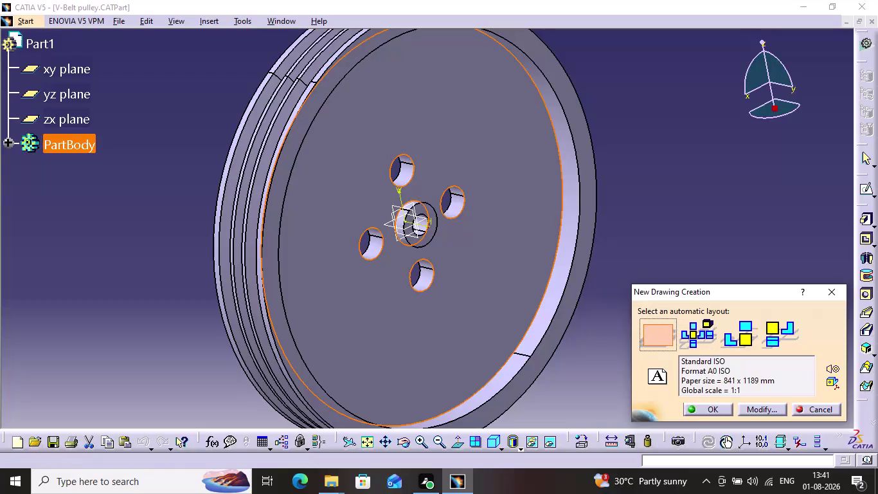
Create the empty drawing and switch to editing its sheet background.
click(726, 410)
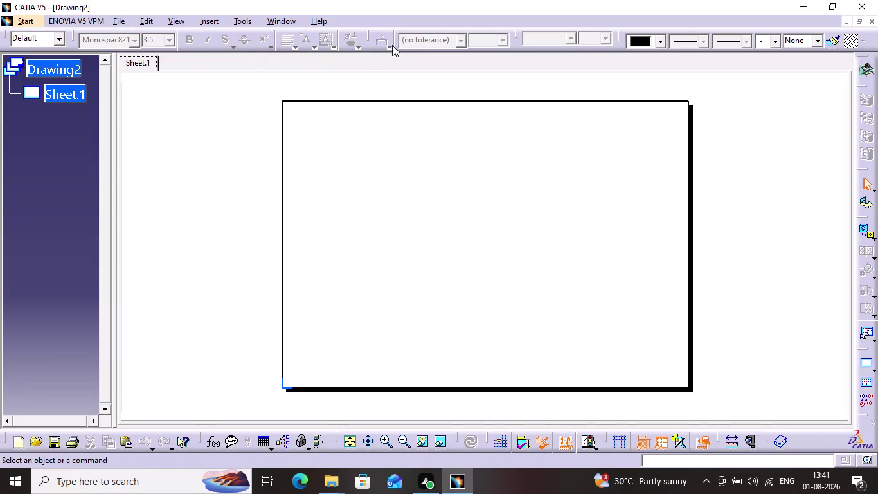
click(142, 18)
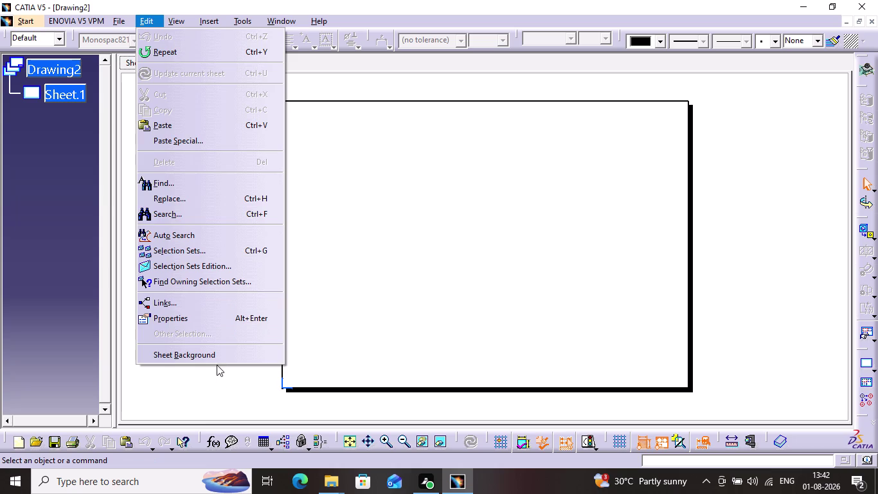
click(217, 358)
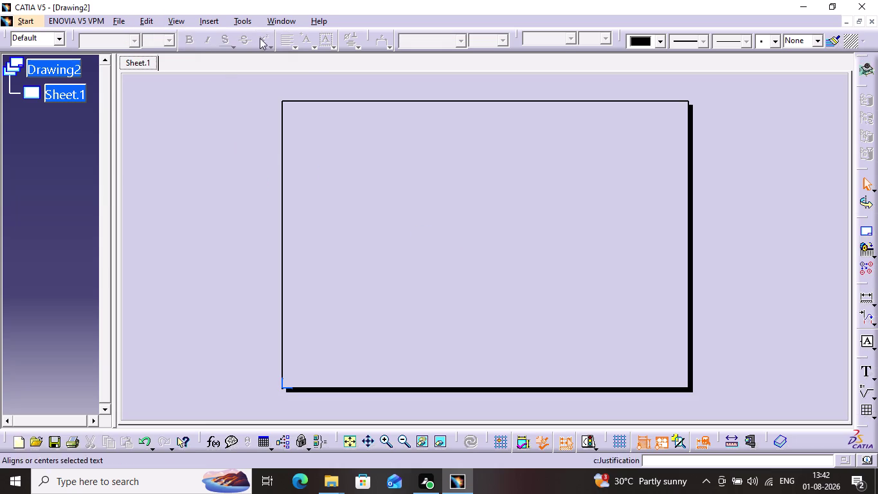
Add the Enovia 1 sample frame and title block to Sheet.1's background.
click(203, 21)
click(241, 58)
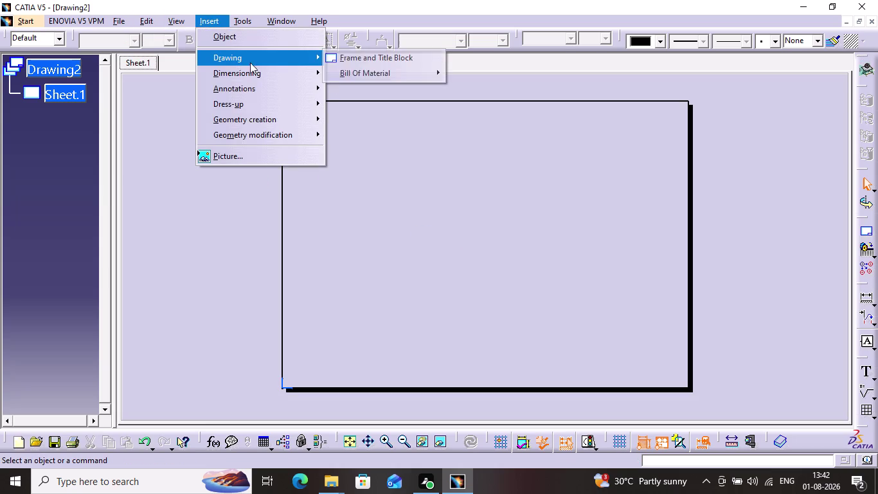
click(389, 58)
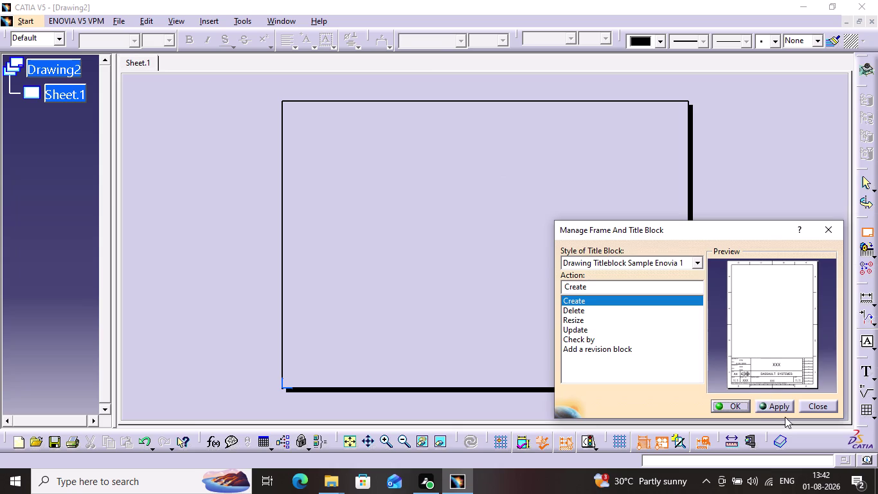
click(775, 401)
click(728, 405)
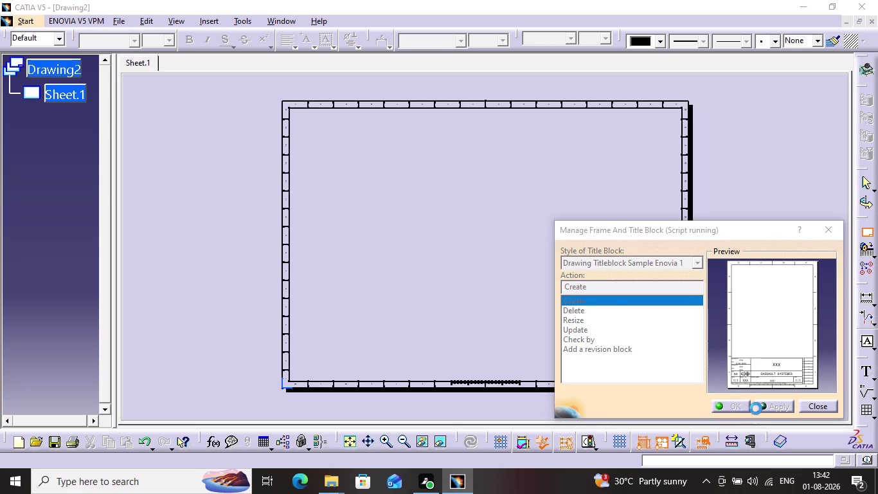
click(738, 401)
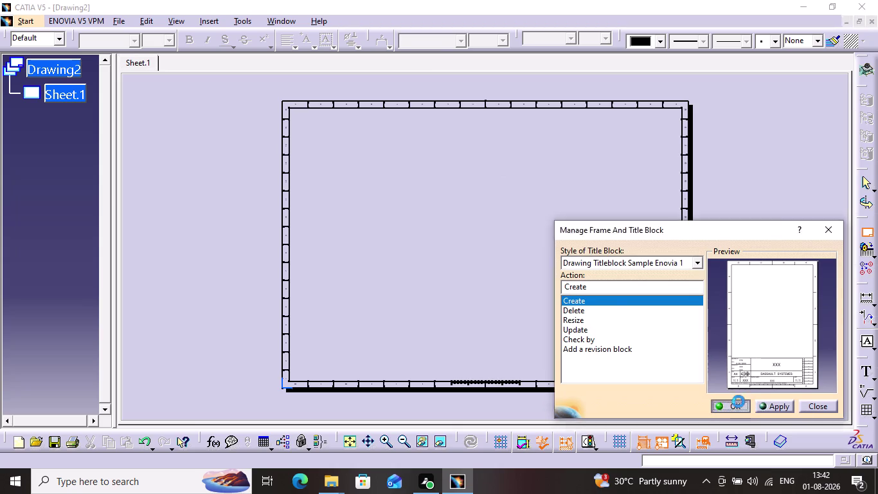
double_click(651, 365)
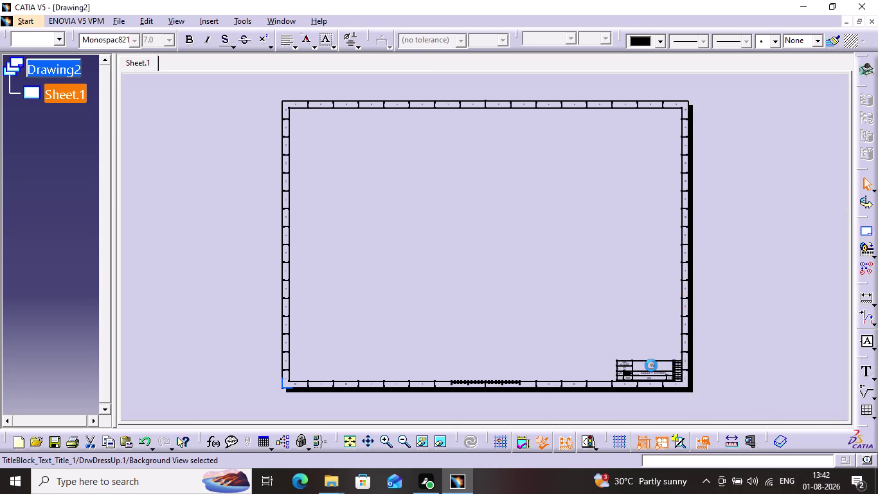
Zoom in and pan the sheet until the title block is in view.
double_click(651, 364)
double_click(651, 365)
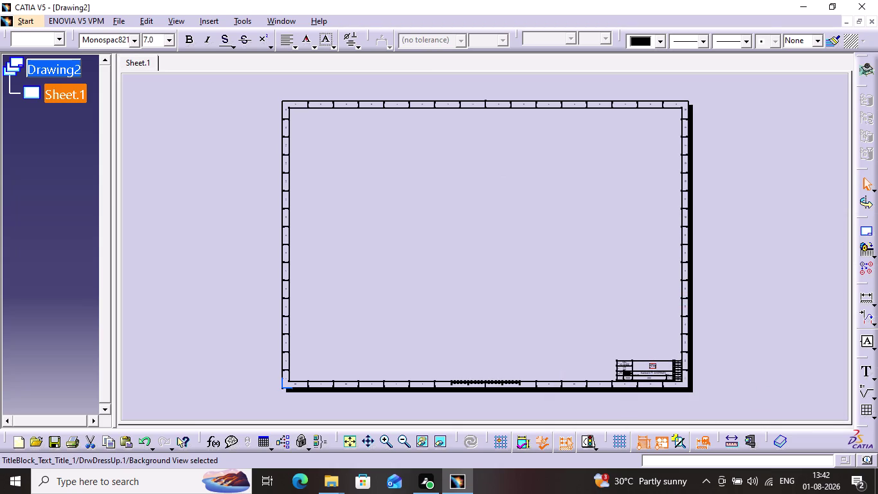
double_click(651, 364)
triple_click(651, 365)
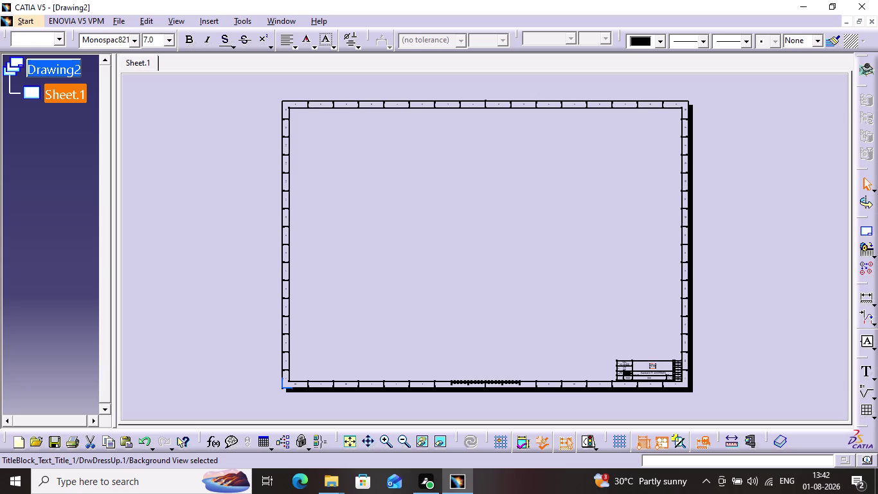
click(651, 364)
click(388, 435)
double_click(389, 439)
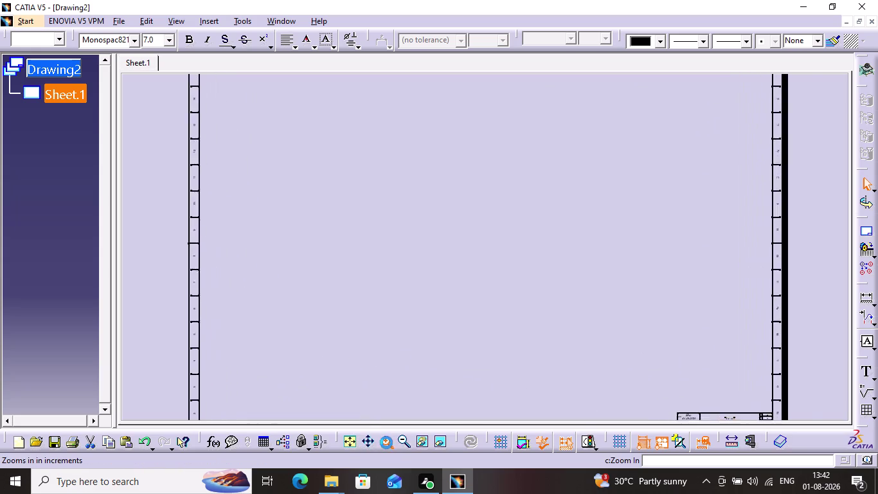
click(386, 442)
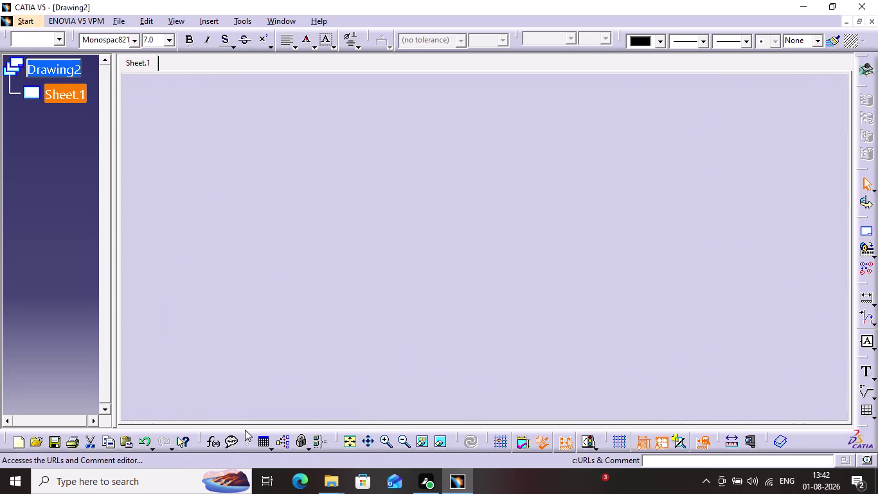
click(367, 443)
drag(443, 316, 284, 50)
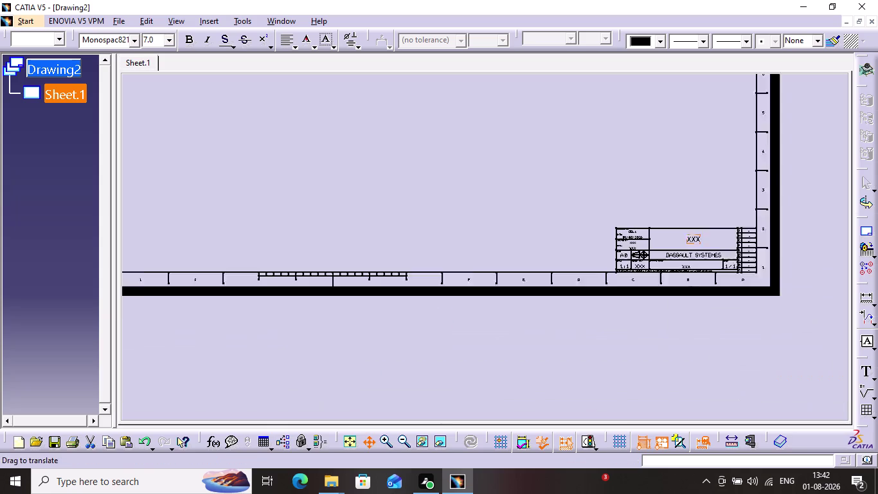
drag(284, 50, 257, 42)
Replace the XXX placeholder title with 'V-Belt pulley'.
double_click(659, 231)
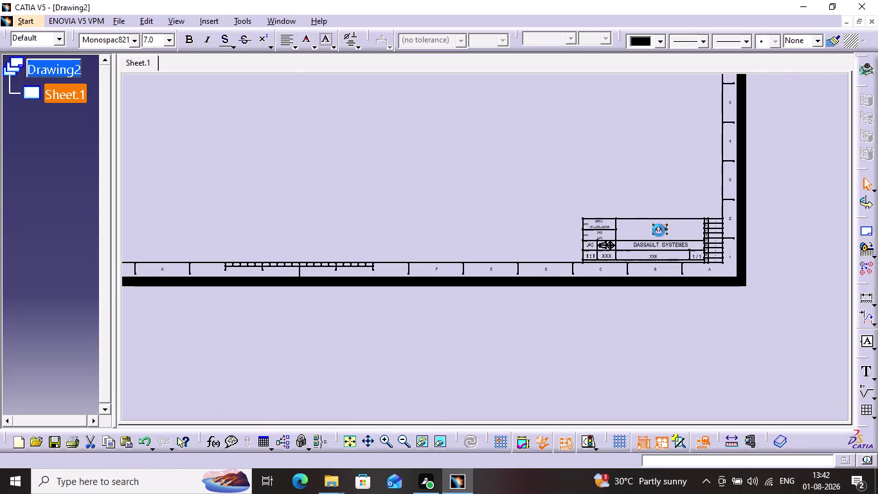
key(BackSpace)
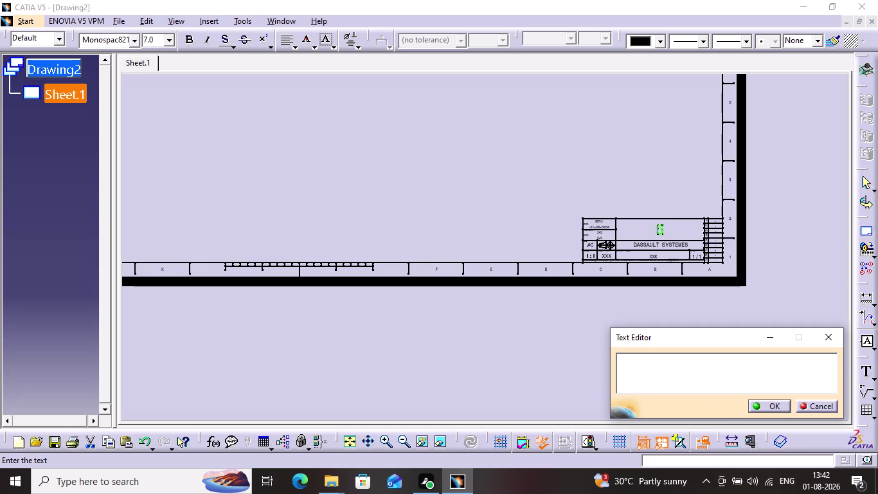
key(shift+v)
text(-Be)
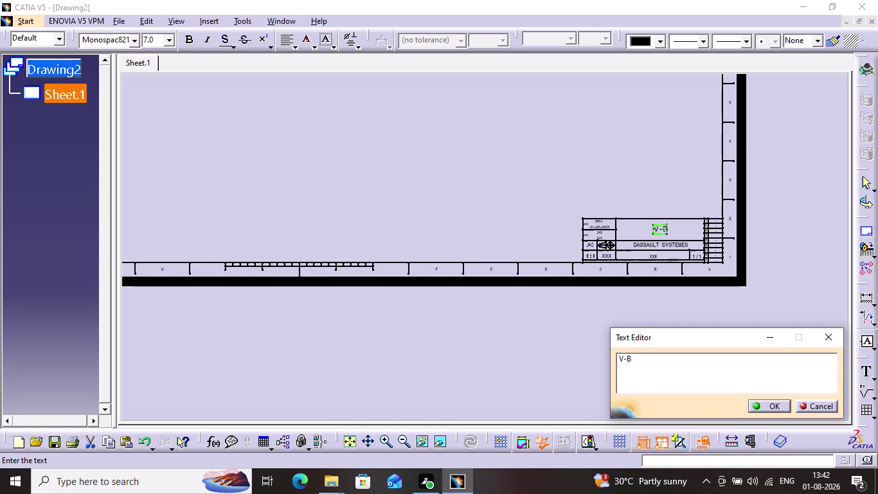
text(lt)
key(space)
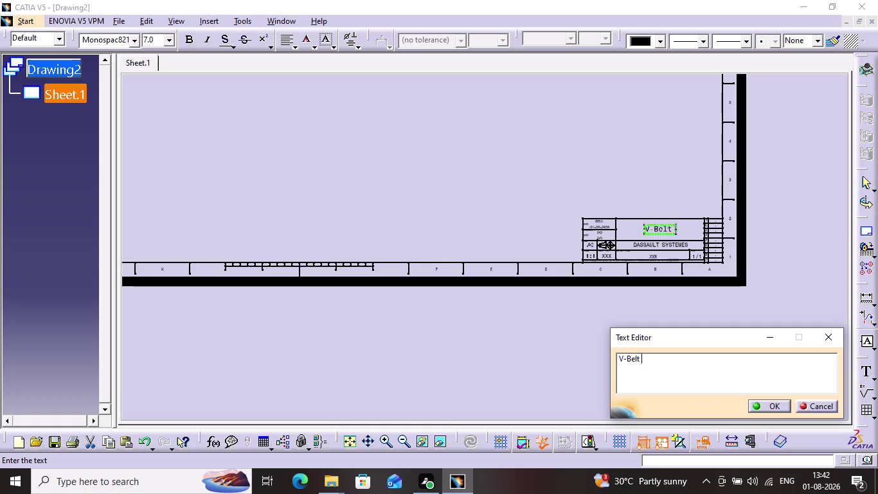
text(p)
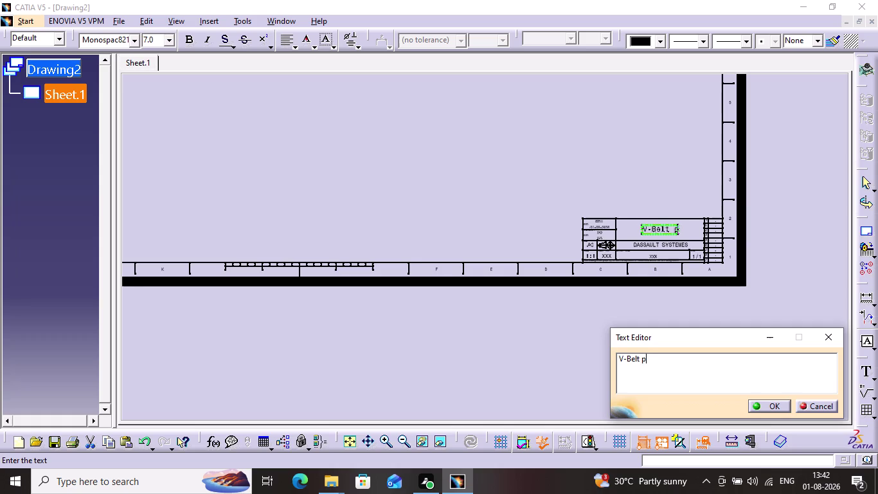
text(ulley)
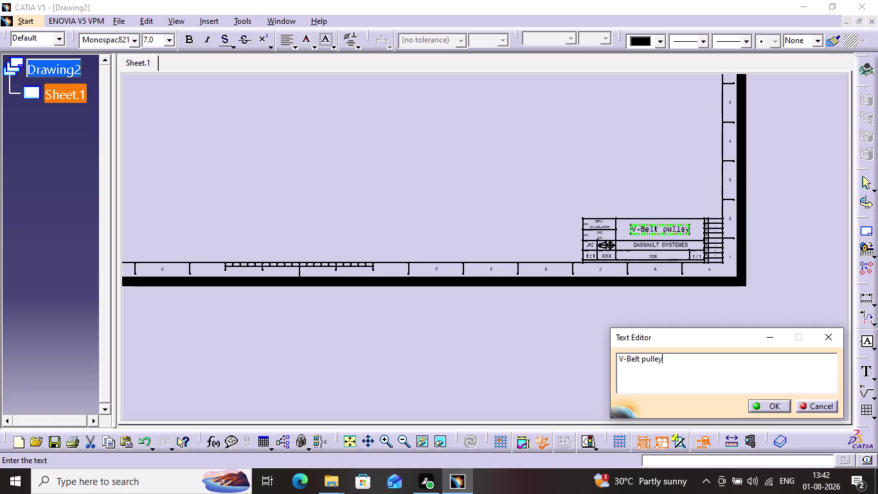
key(Return)
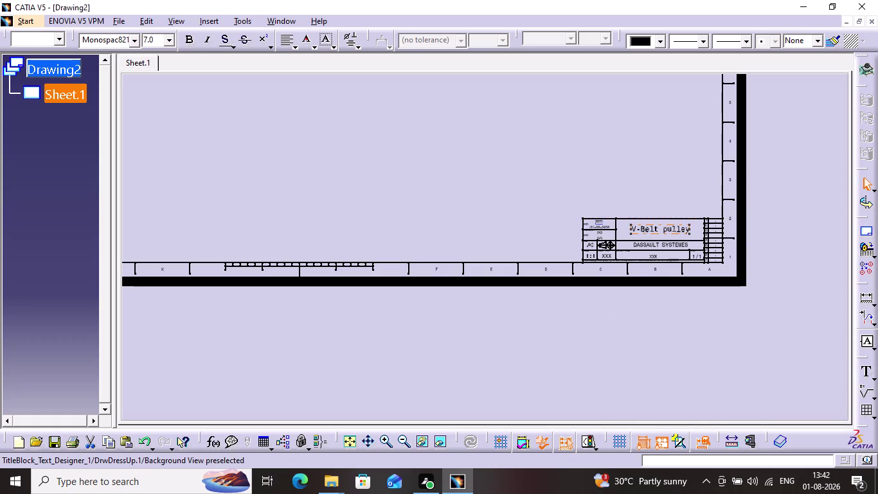
Select the title block text fields and set their font size to 4.0.
double_click(597, 222)
double_click(598, 221)
triple_click(597, 222)
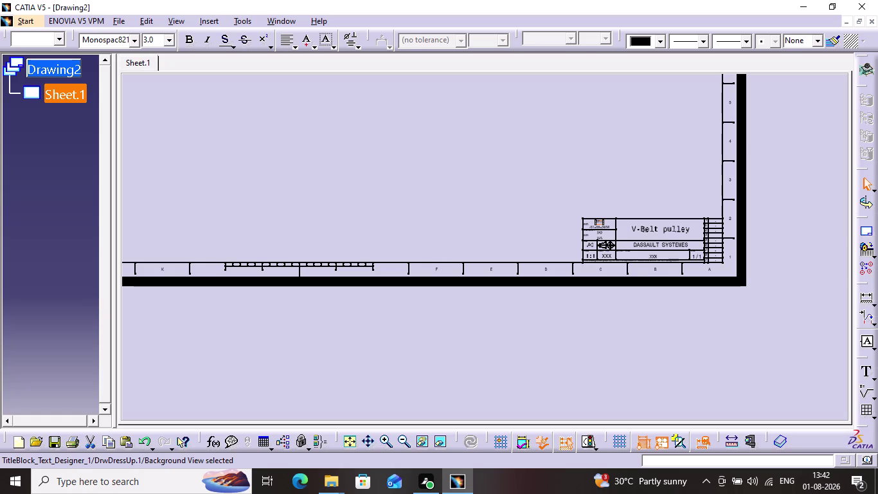
double_click(597, 222)
triple_click(598, 221)
click(597, 222)
triple_click(384, 441)
double_click(383, 441)
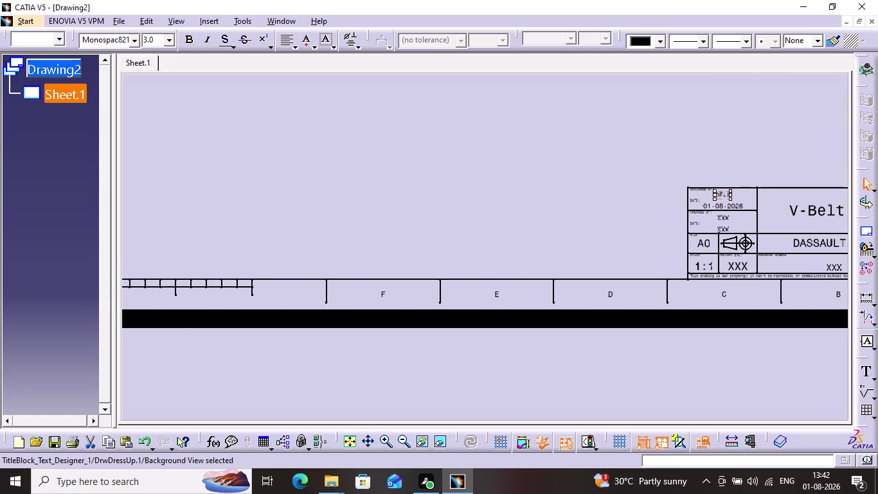
double_click(726, 196)
double_click(726, 196)
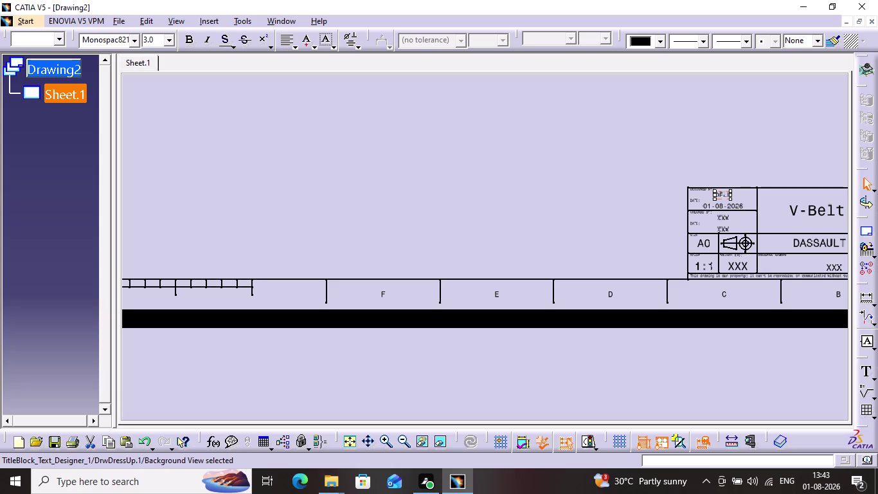
right_click(726, 196)
Enter 'Suresh' as the designer name in the drawn-by field.
double_click(726, 196)
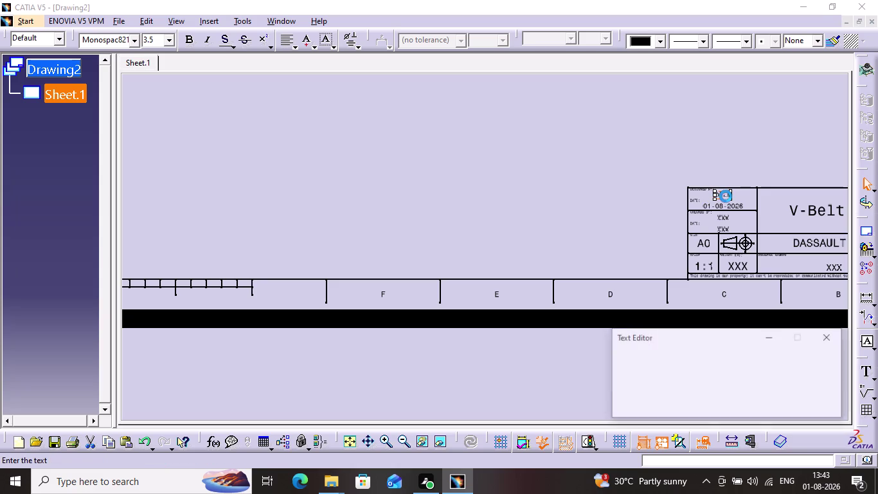
key(BackSpace)
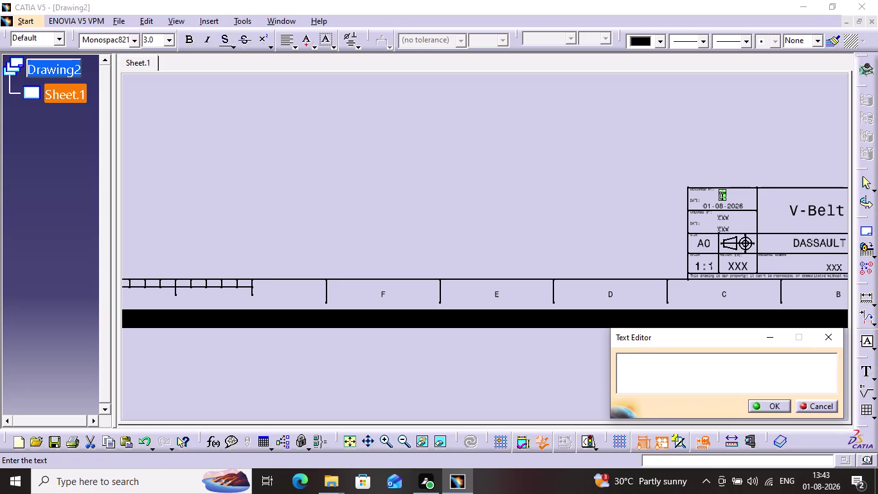
text(AS)
key(shift+BackSpace)
key(shift+BackSpace)
key(shift+s)
text(ure)
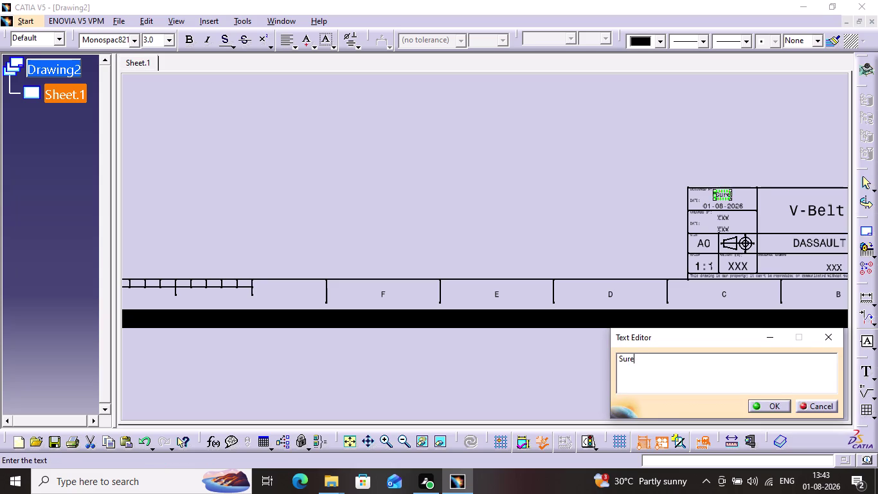
text(sh)
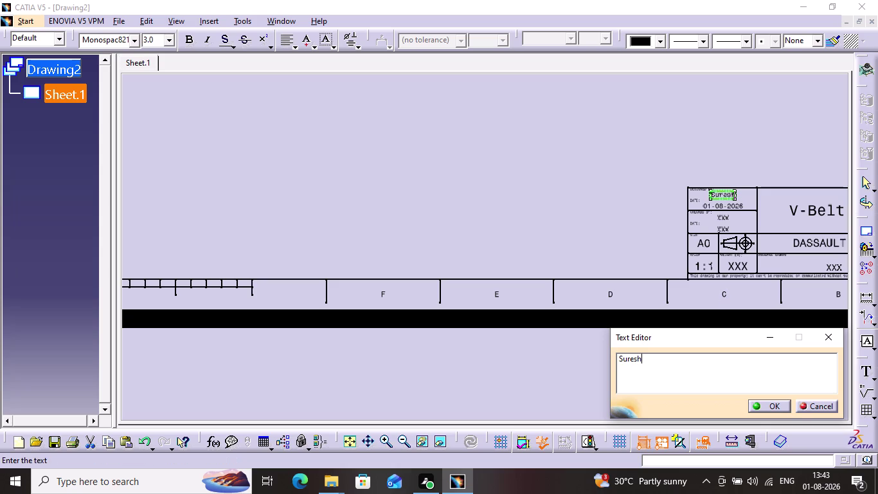
click(772, 409)
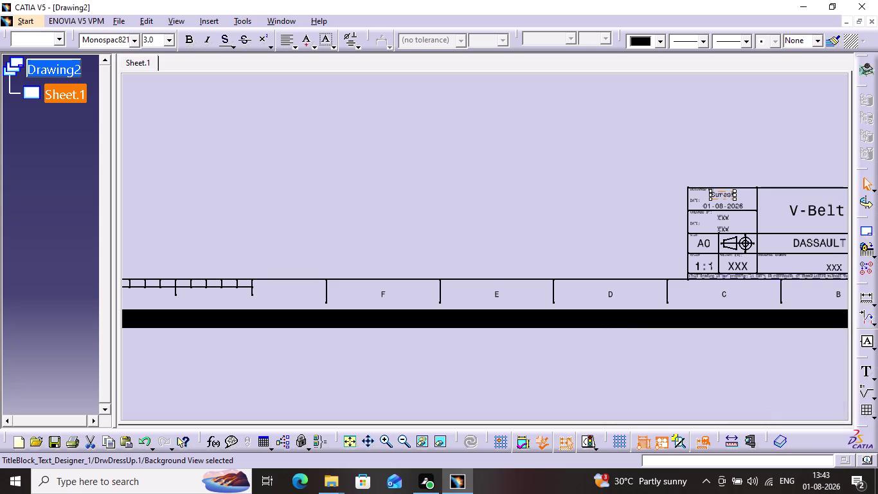
Replace the bottom-right placeholder with 1, then return to working views.
double_click(824, 265)
double_click(826, 267)
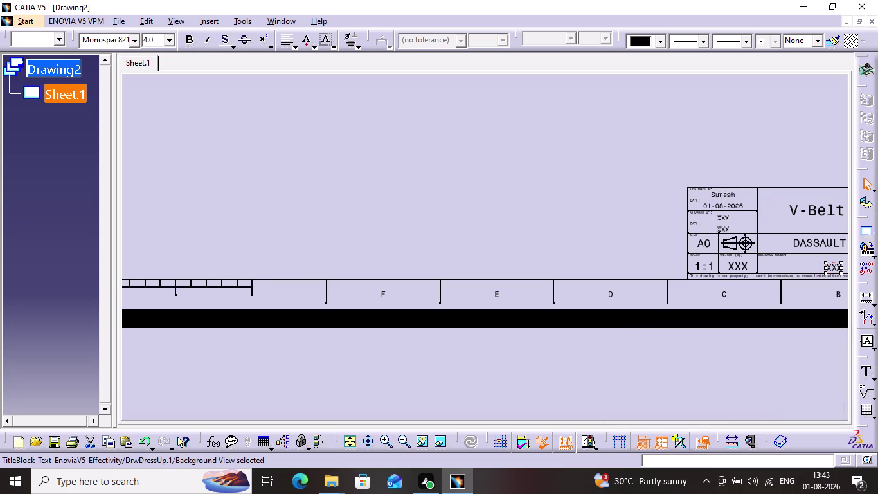
double_click(836, 269)
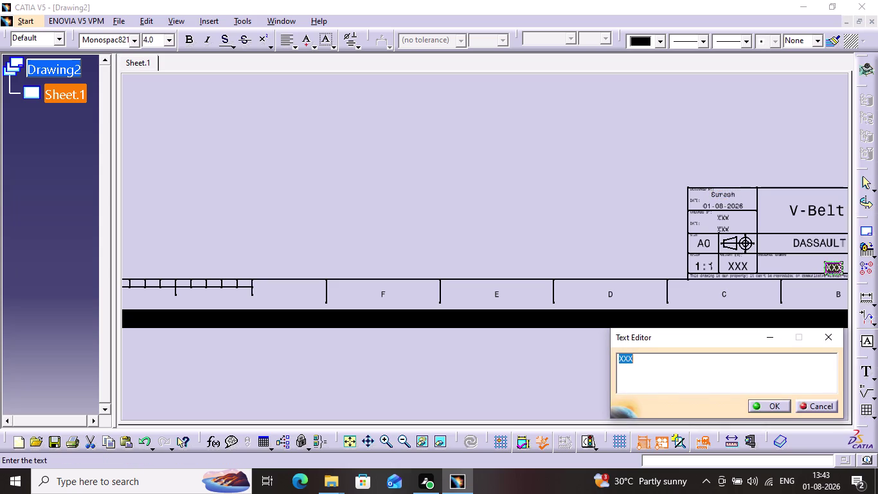
key(1)
key(Return)
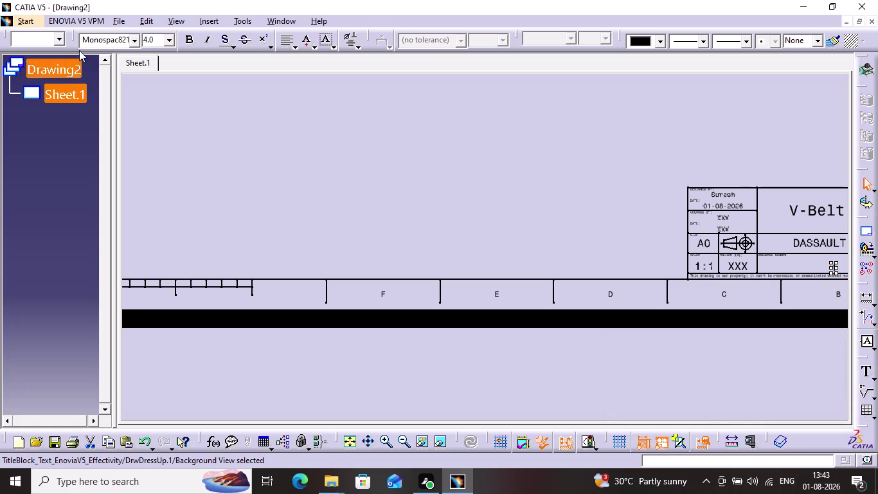
click(153, 20)
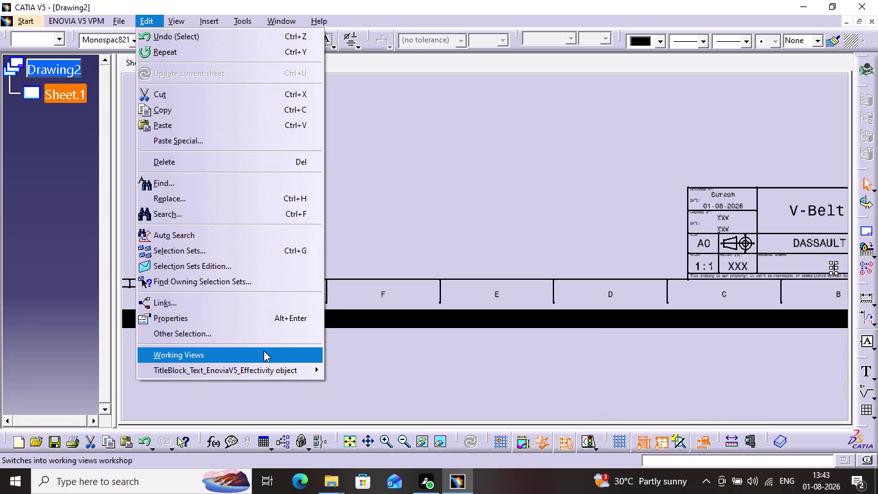
click(264, 350)
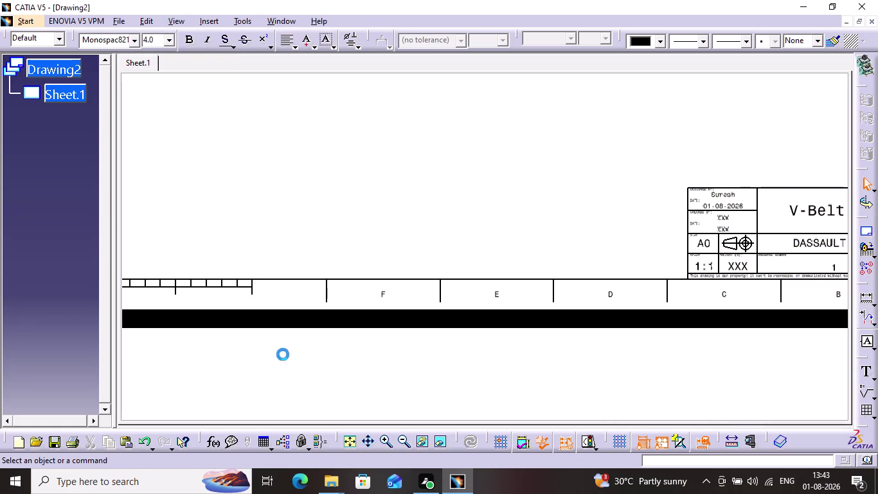
Start the View Wizard with the right, front, bottom layout, removing Bottom.
click(351, 443)
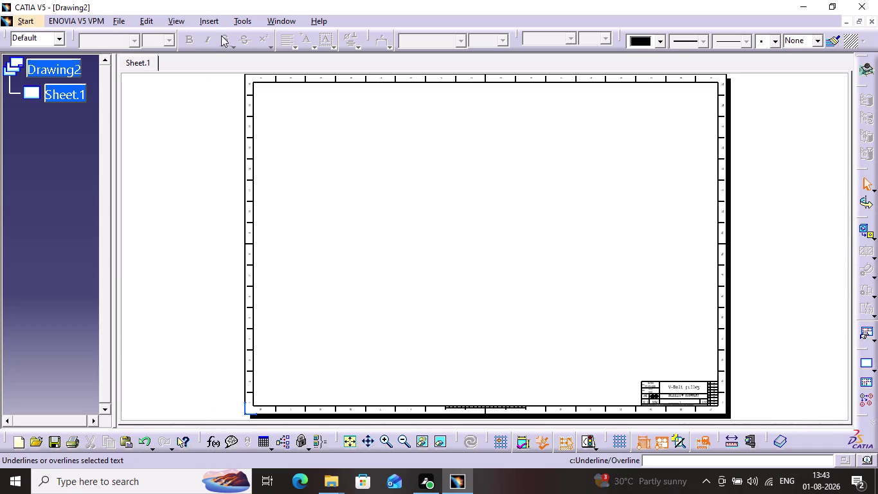
click(218, 23)
click(255, 57)
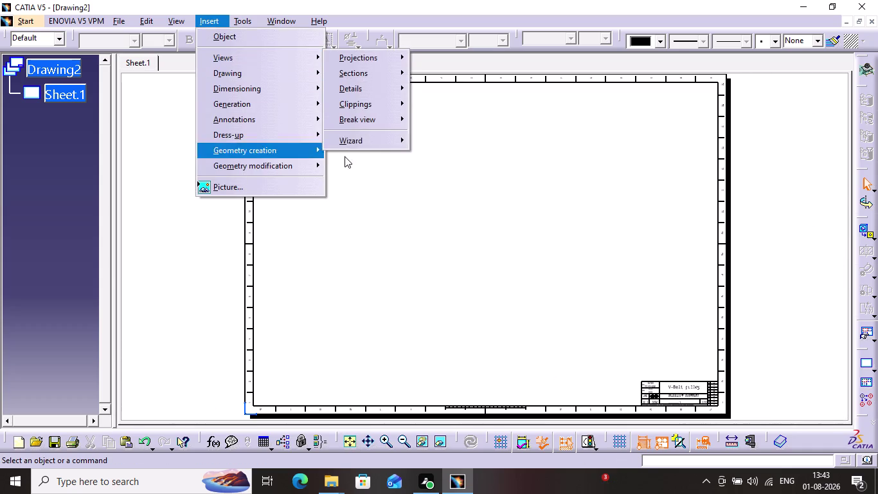
click(362, 139)
click(461, 138)
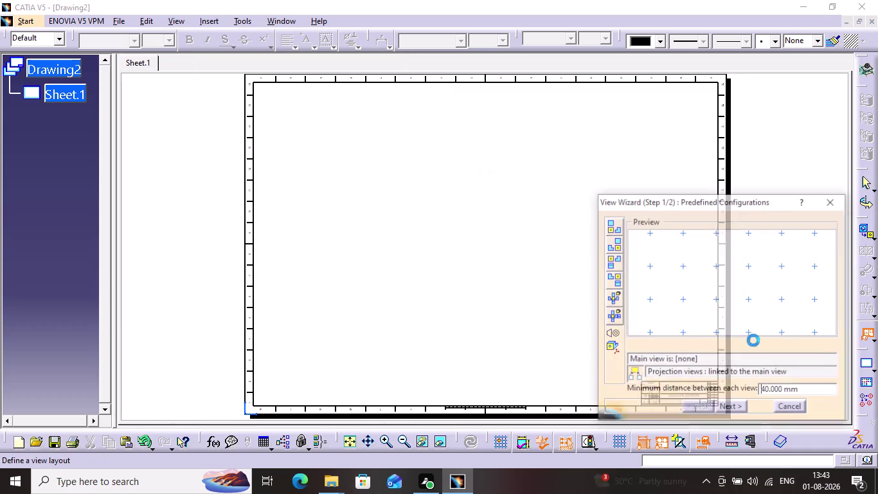
click(611, 259)
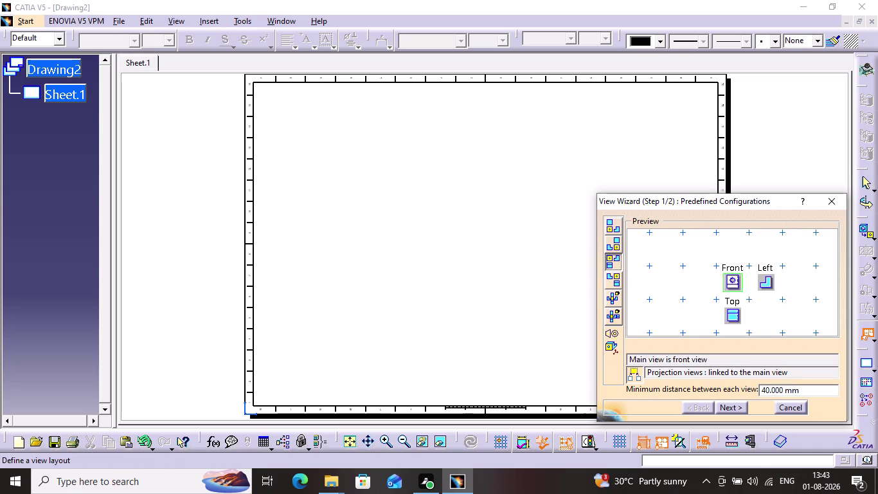
click(611, 244)
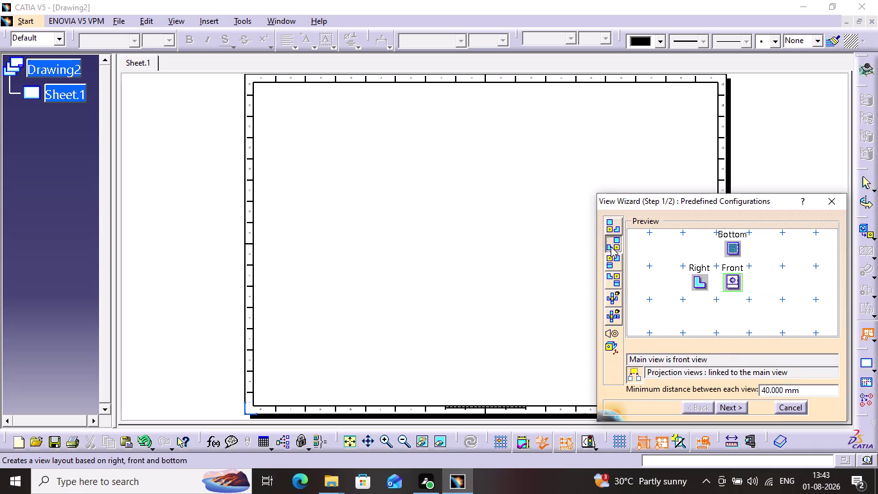
right_click(730, 249)
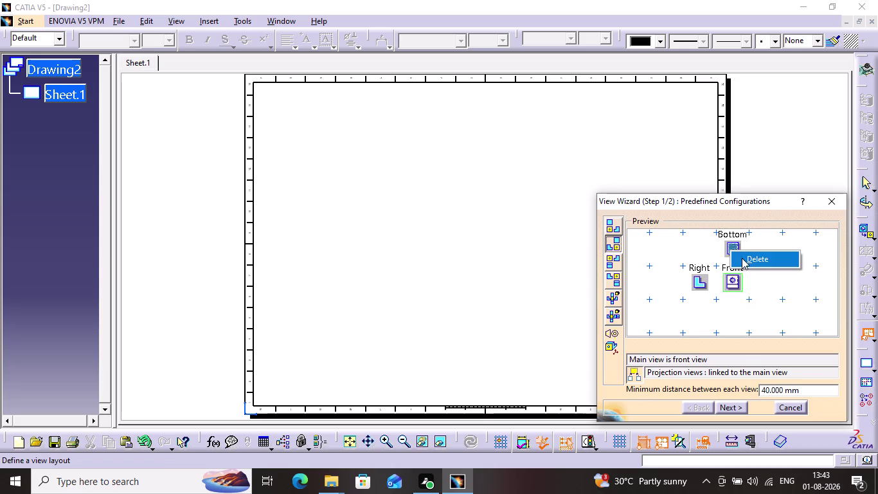
click(742, 258)
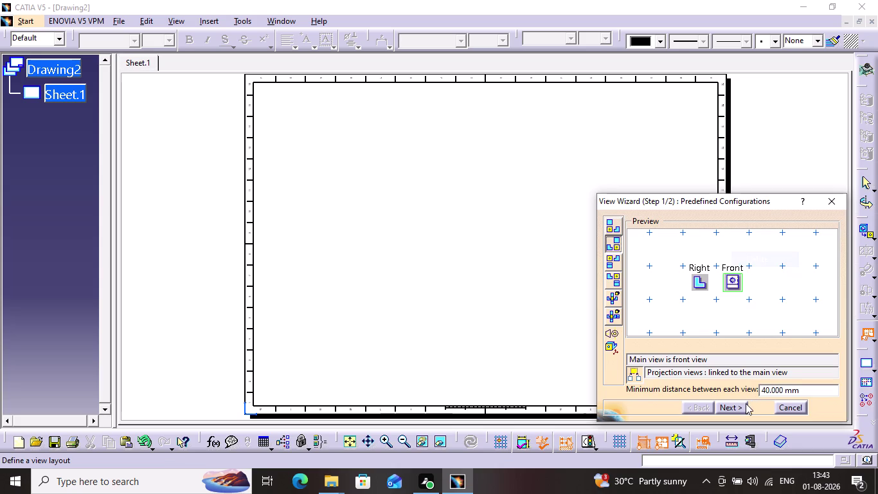
Add an isometric view to the layout and finish the wizard.
click(744, 406)
click(615, 336)
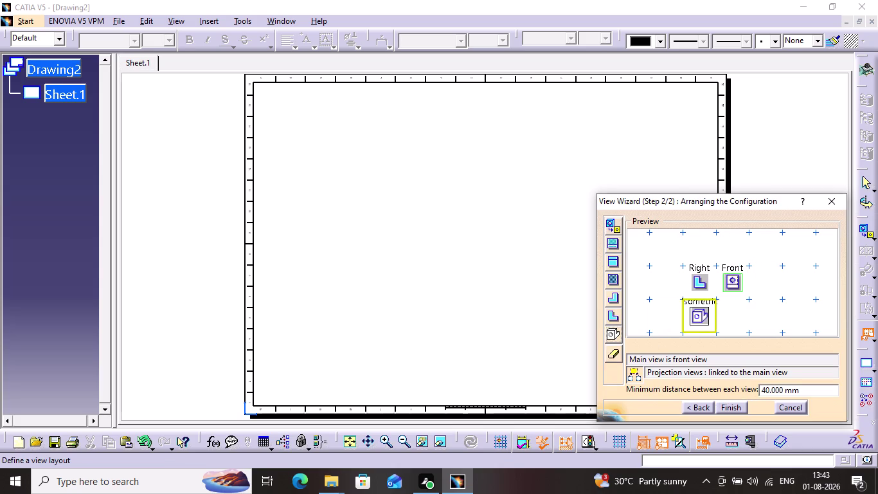
click(697, 308)
click(733, 407)
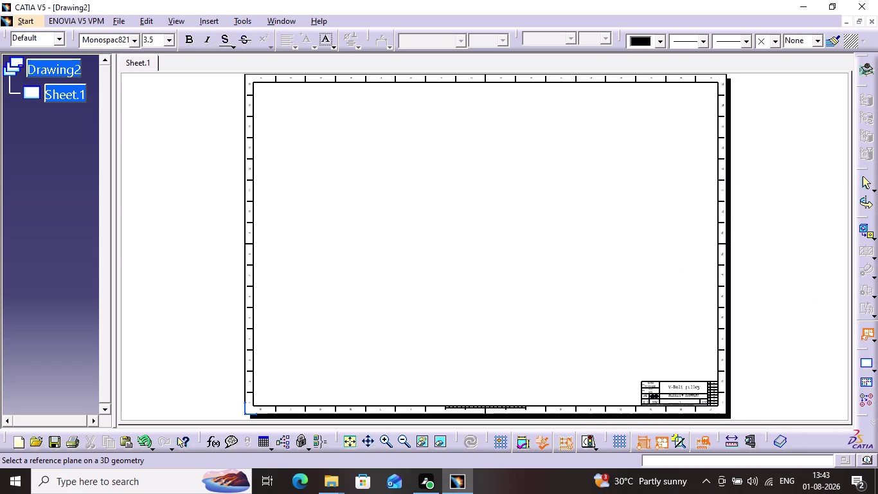
click(282, 25)
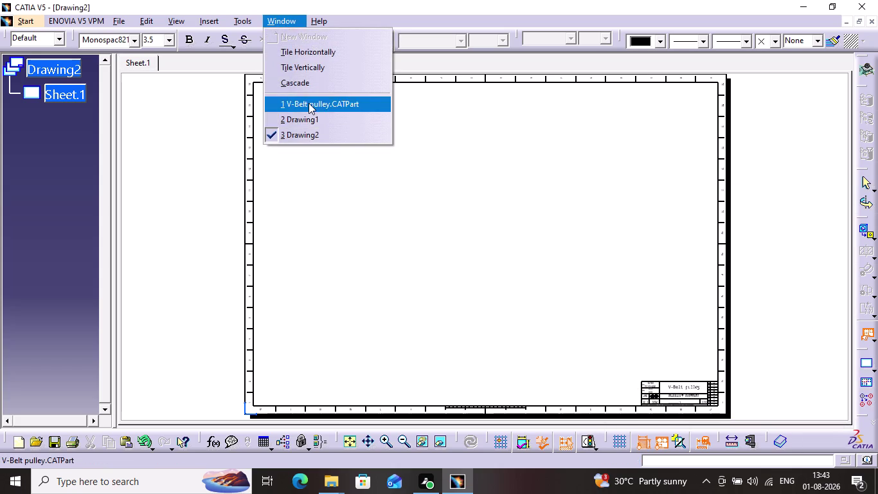
Pick a face on V-Belt pulley.CATPart and place the generated views on the sheet.
click(308, 103)
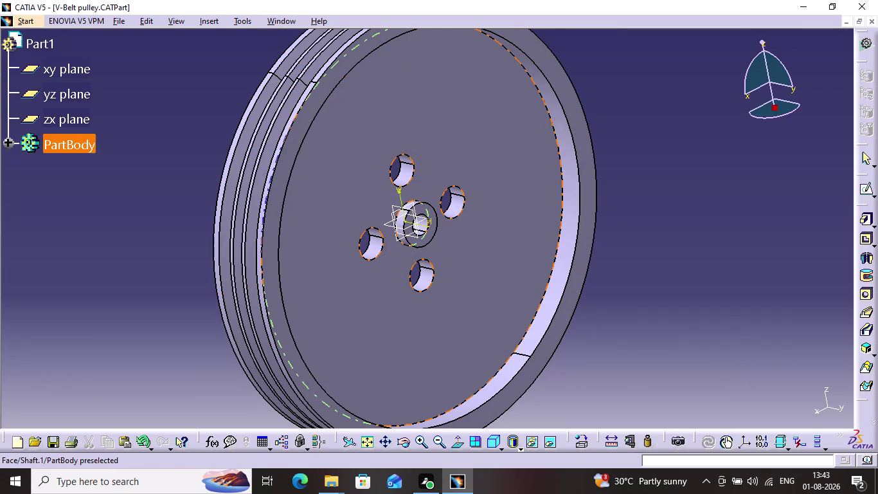
click(356, 164)
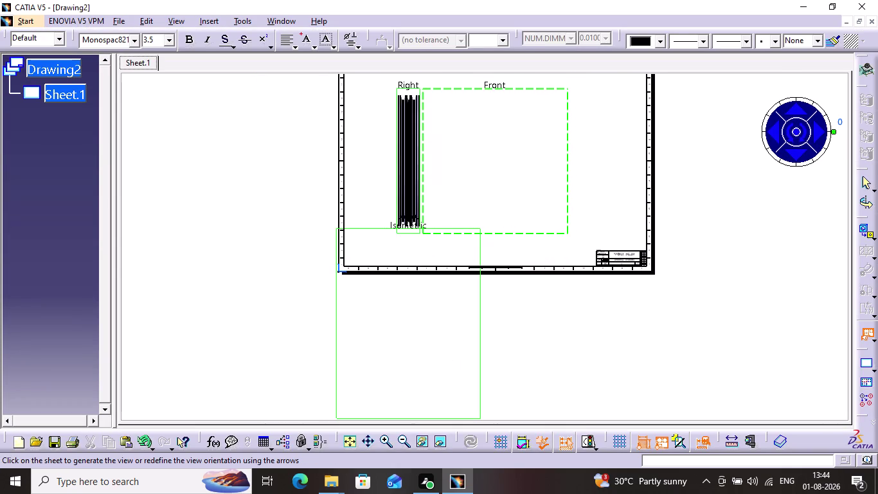
click(451, 190)
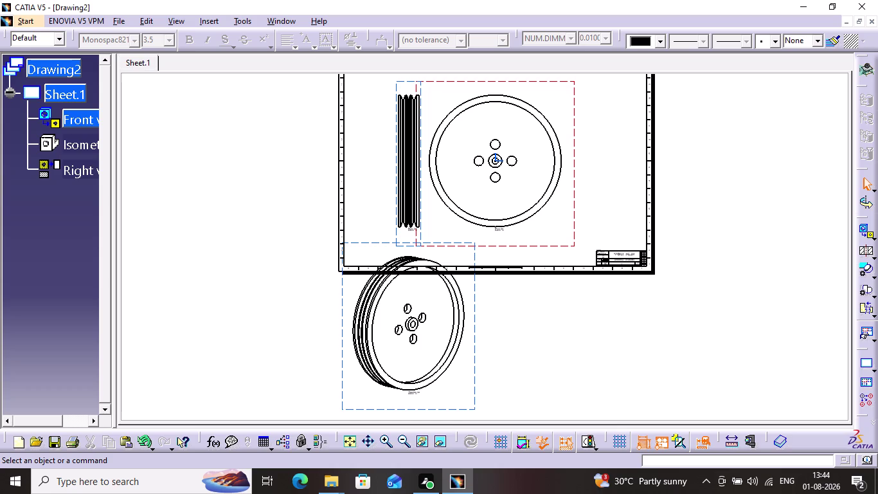
drag(527, 184, 545, 171)
drag(545, 172, 557, 167)
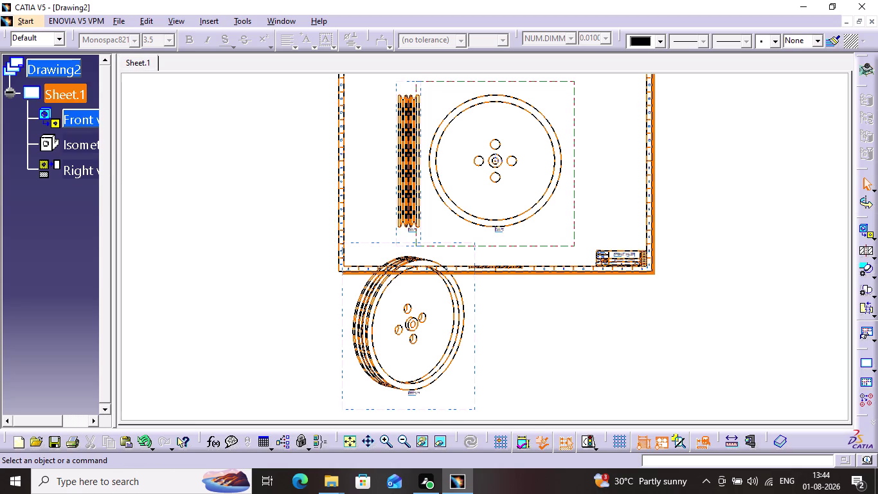
Move the front view right, the right view to the left border, and the isometric view lower.
drag(524, 151, 588, 127)
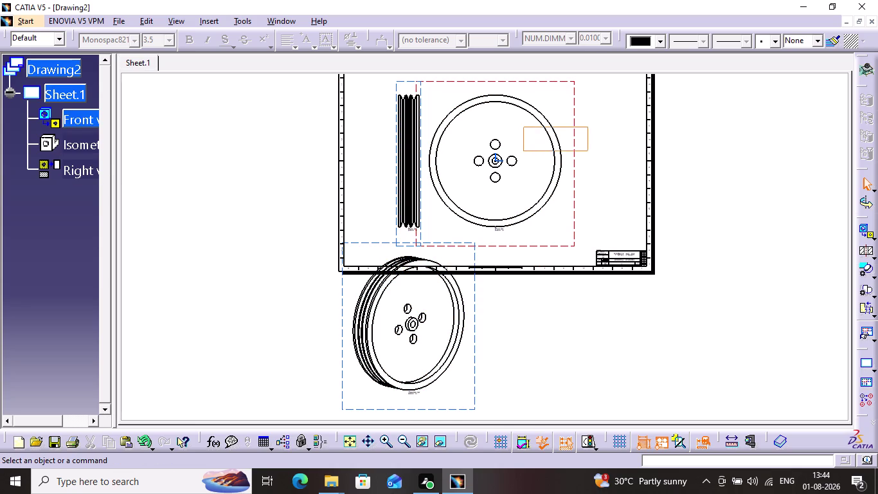
drag(588, 127, 591, 125)
drag(559, 81, 625, 80)
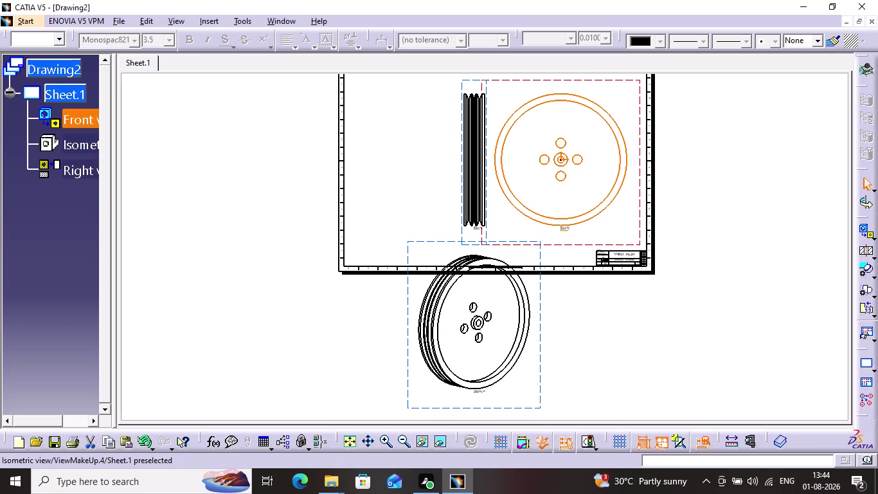
drag(463, 231, 363, 188)
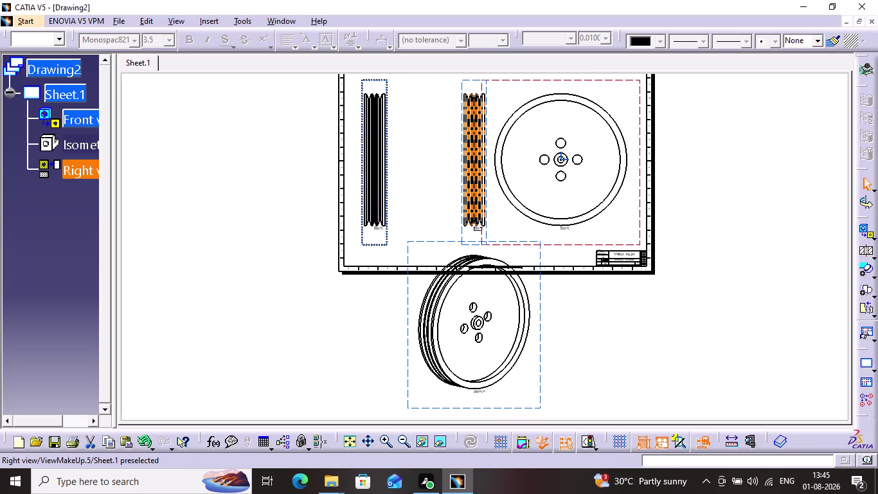
drag(363, 189, 348, 193)
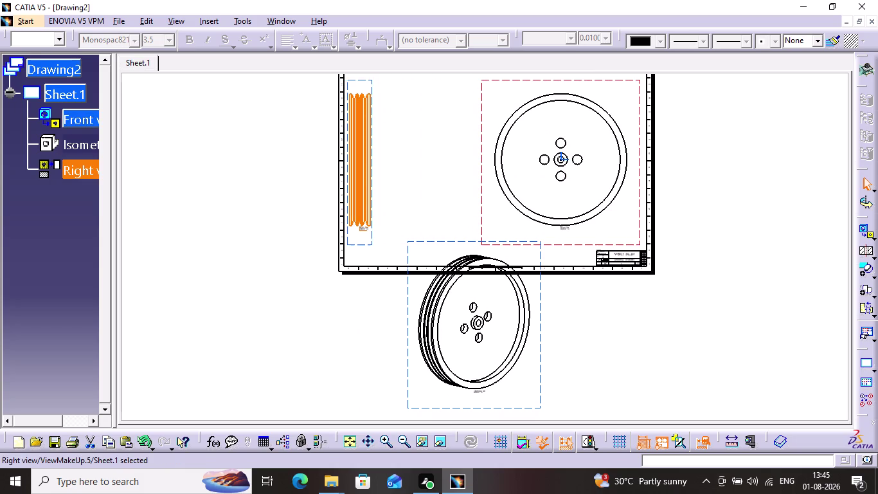
drag(426, 242, 394, 243)
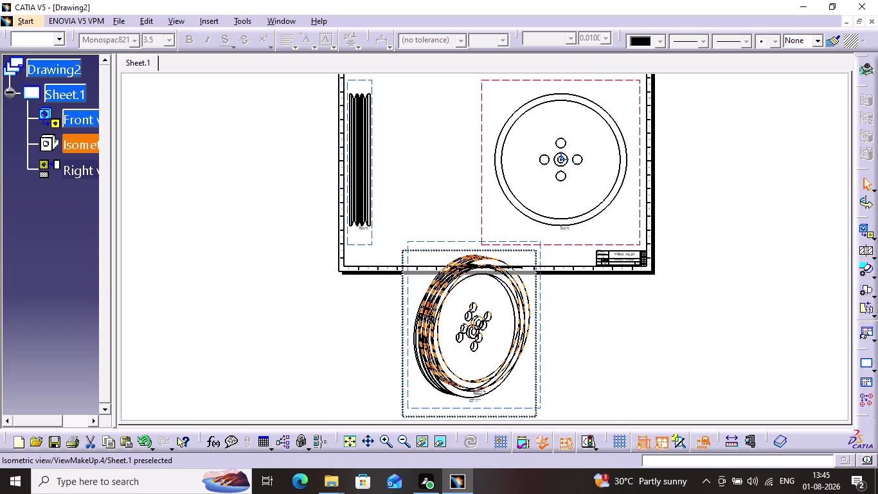
drag(394, 242, 392, 221)
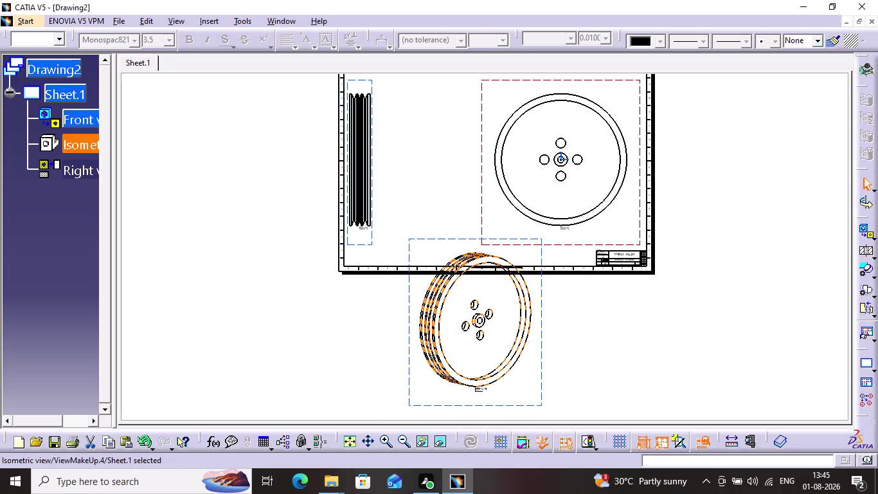
drag(417, 240, 408, 265)
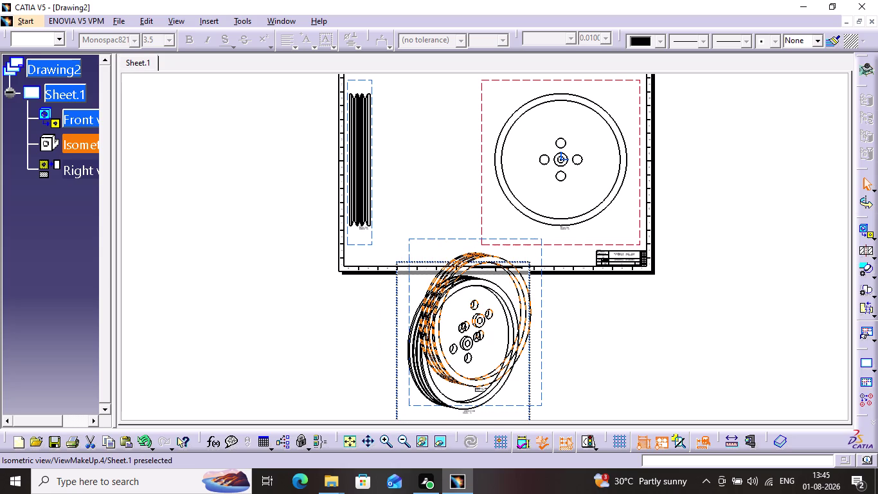
drag(408, 265, 406, 265)
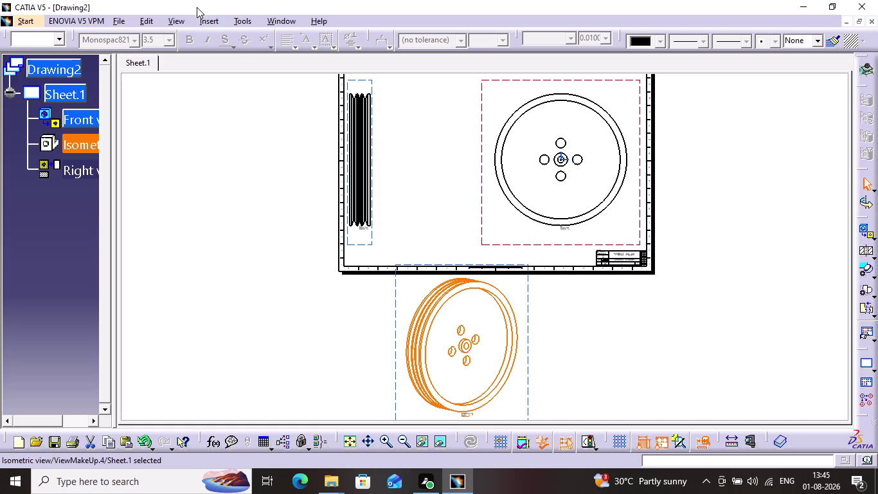
Open the Insert menu to list the available view types.
click(202, 18)
double_click(432, 135)
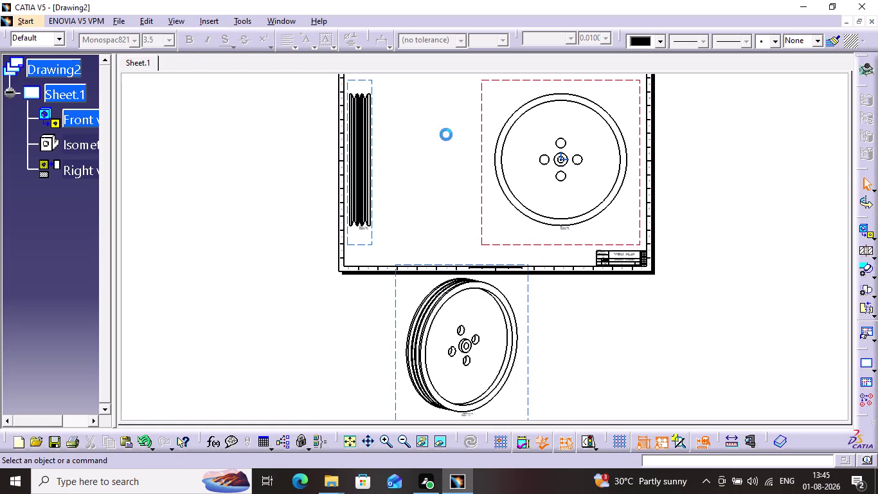
click(214, 17)
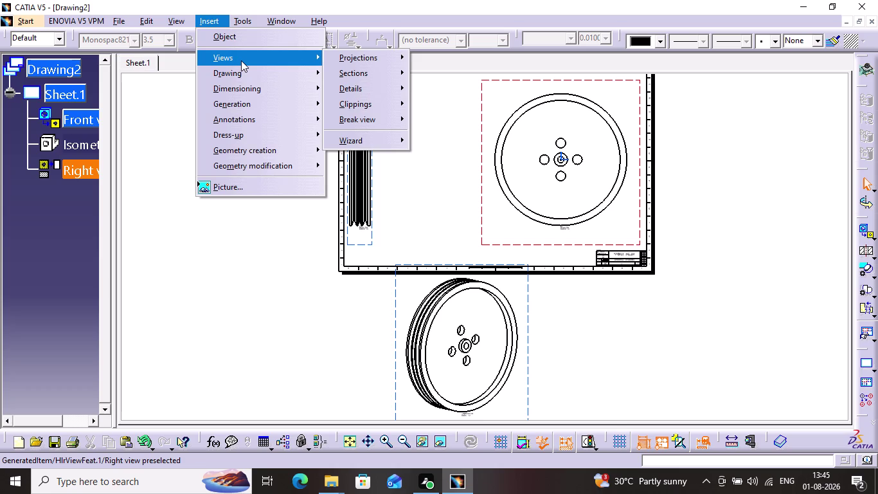
click(375, 76)
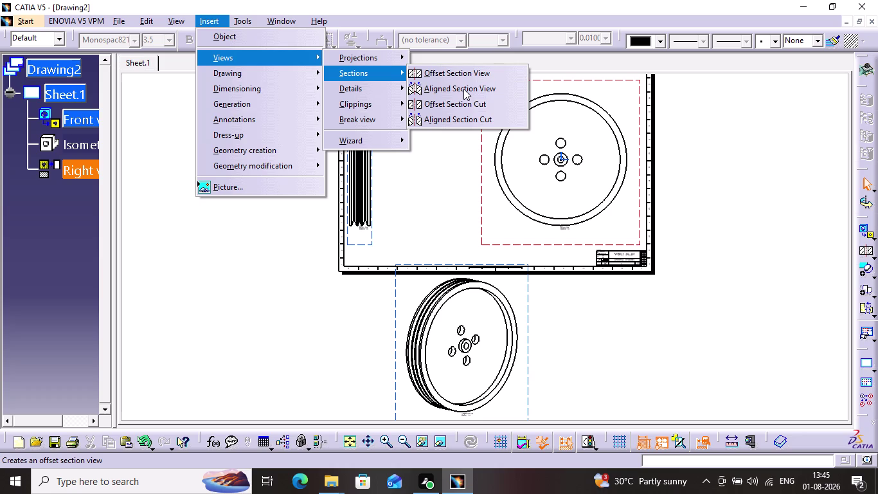
click(387, 80)
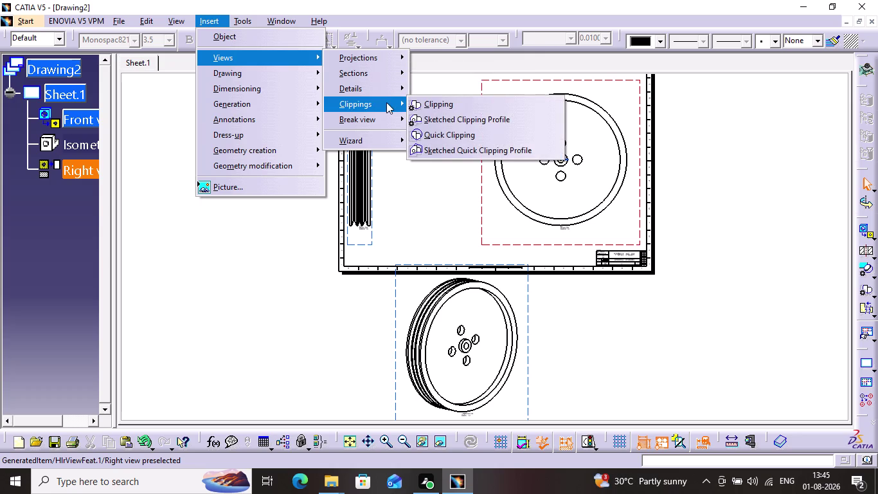
click(385, 103)
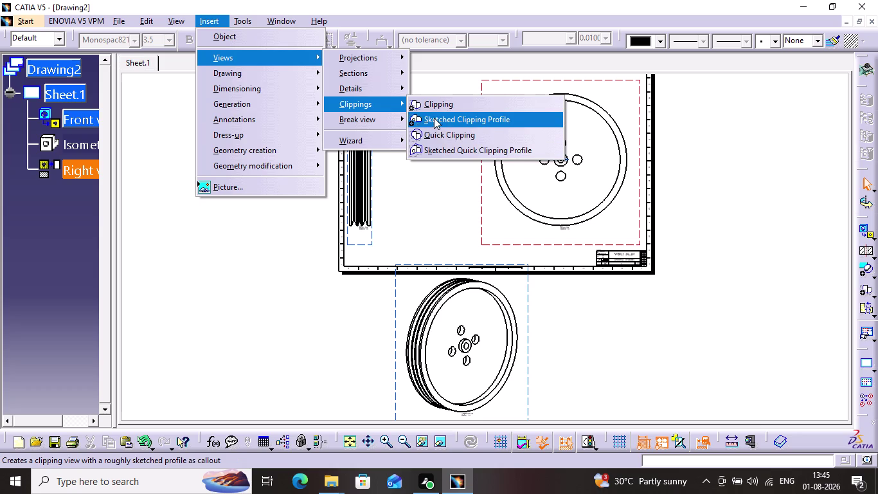
click(388, 204)
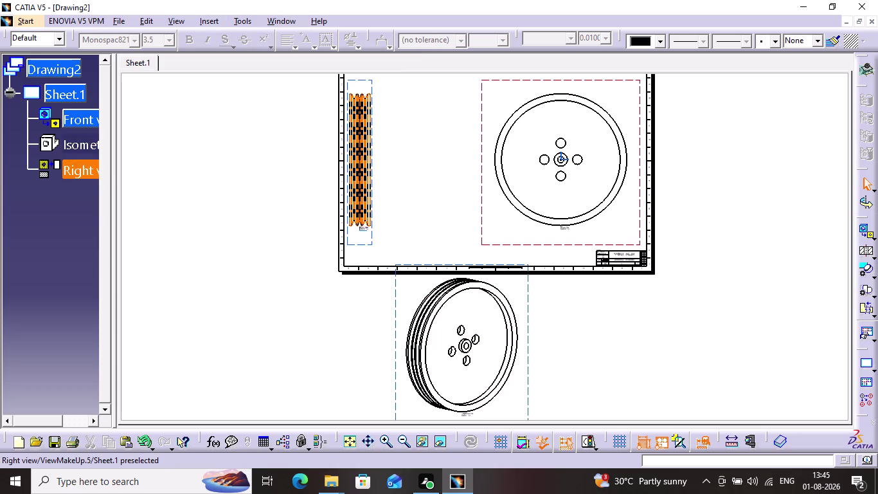
click(82, 165)
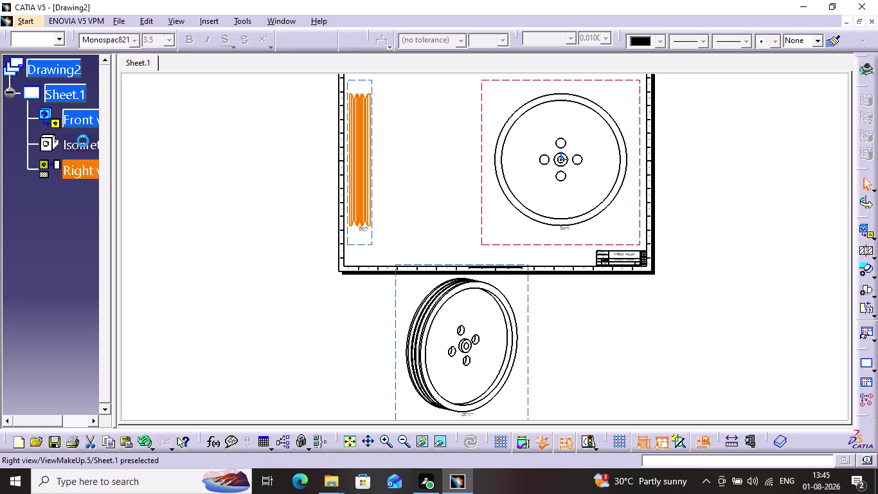
Select all three views and change their scale to 2 in Properties.
click(83, 139)
click(81, 124)
right_click(81, 122)
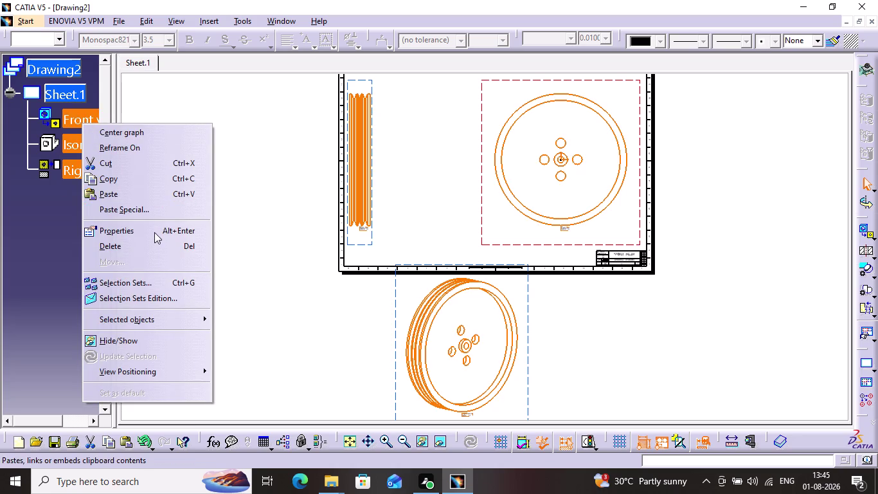
click(153, 228)
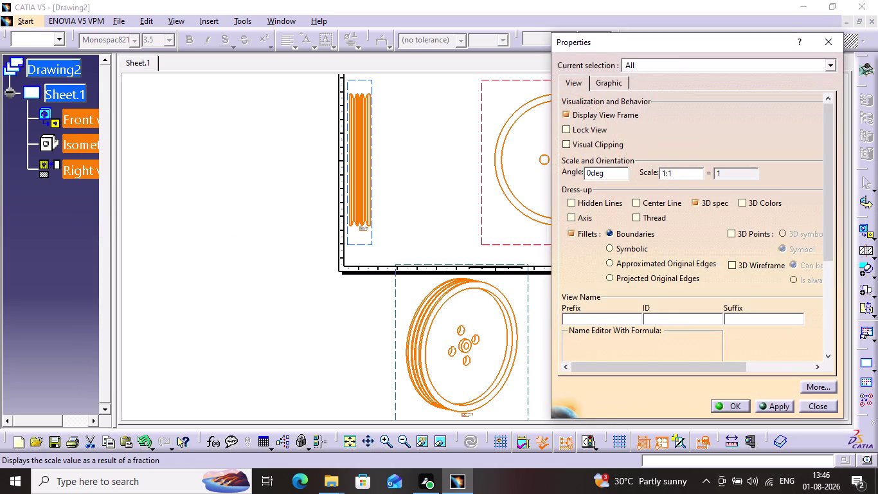
click(676, 175)
key(BackSpace)
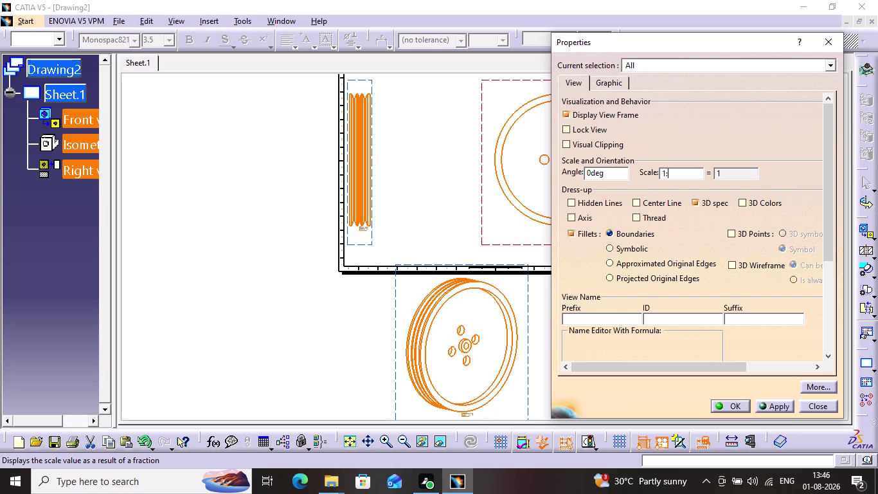
key(2)
key(Return)
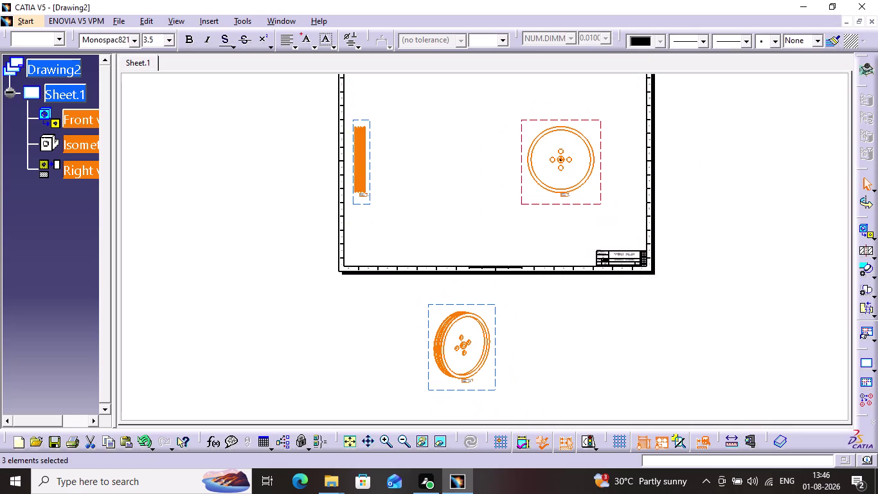
Drag the isometric view inside the frame below the front view and refit the sheet.
drag(490, 311, 481, 259)
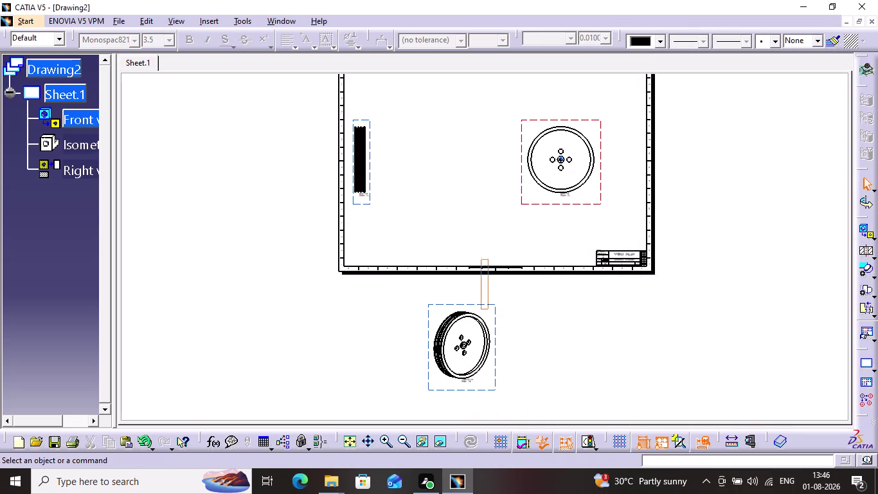
drag(482, 259, 463, 217)
click(546, 297)
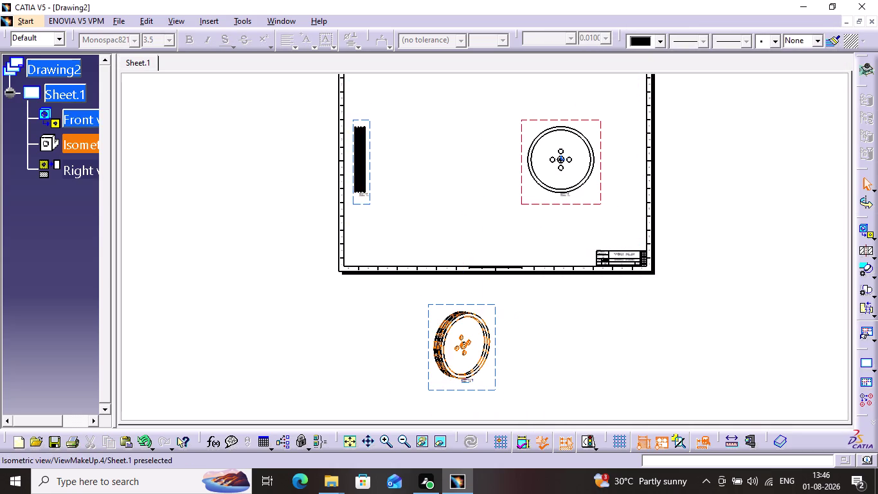
drag(471, 307, 374, 189)
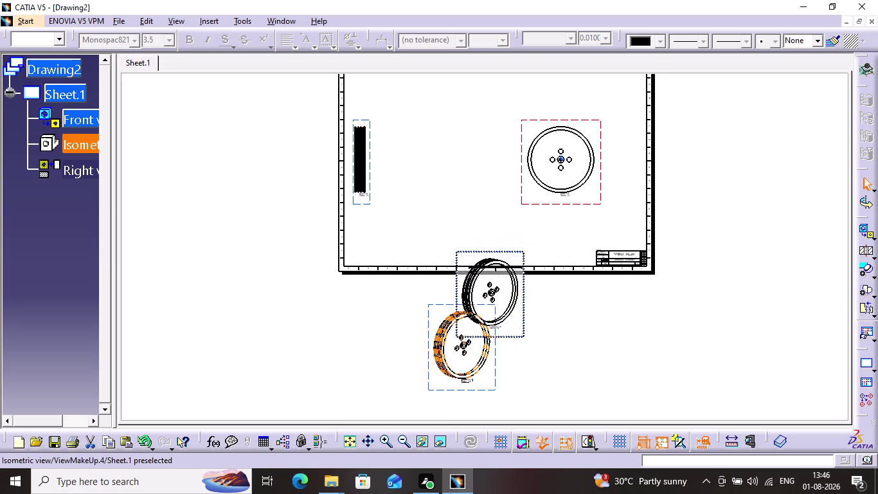
drag(374, 189, 420, 138)
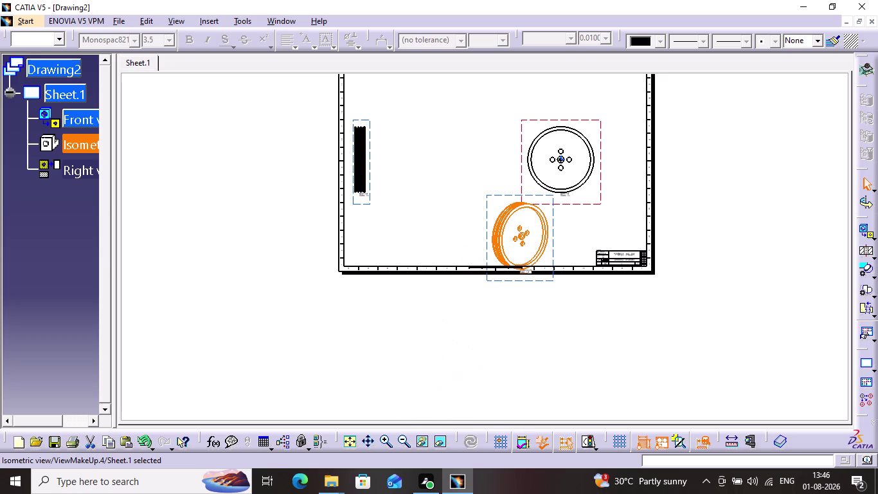
drag(526, 123, 494, 109)
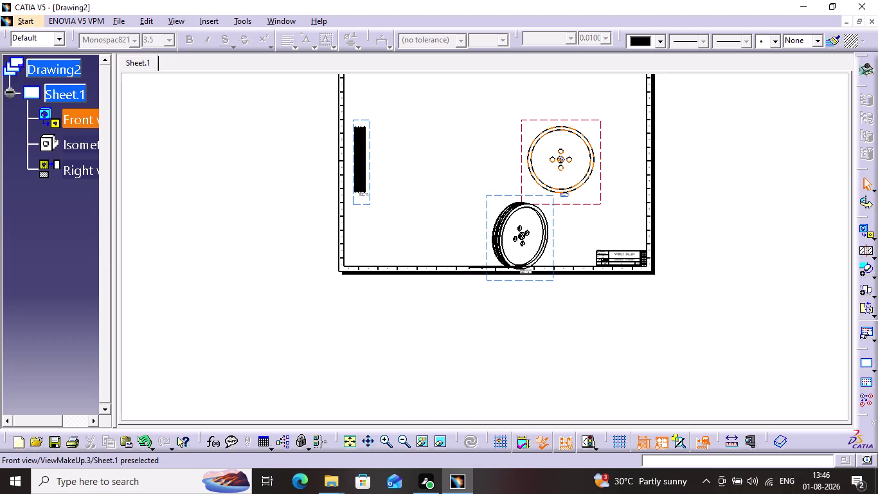
drag(525, 122, 527, 73)
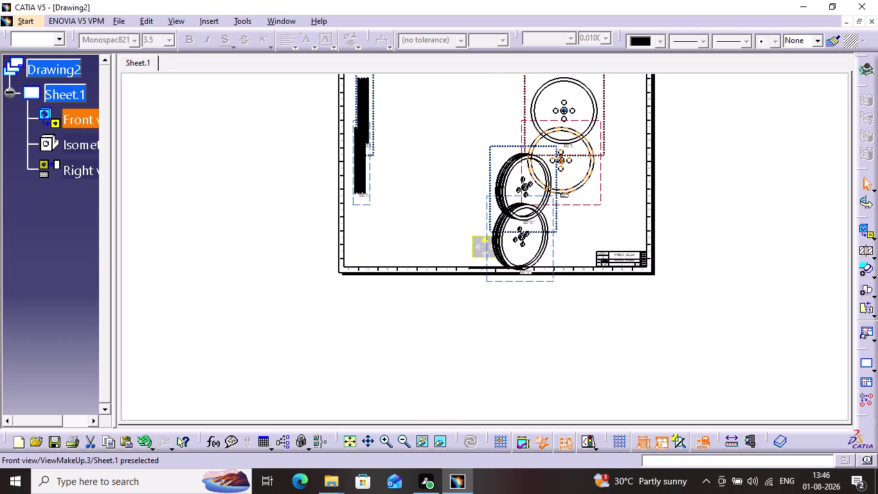
drag(526, 74, 536, 90)
click(502, 114)
middle_drag(499, 115, 475, 212)
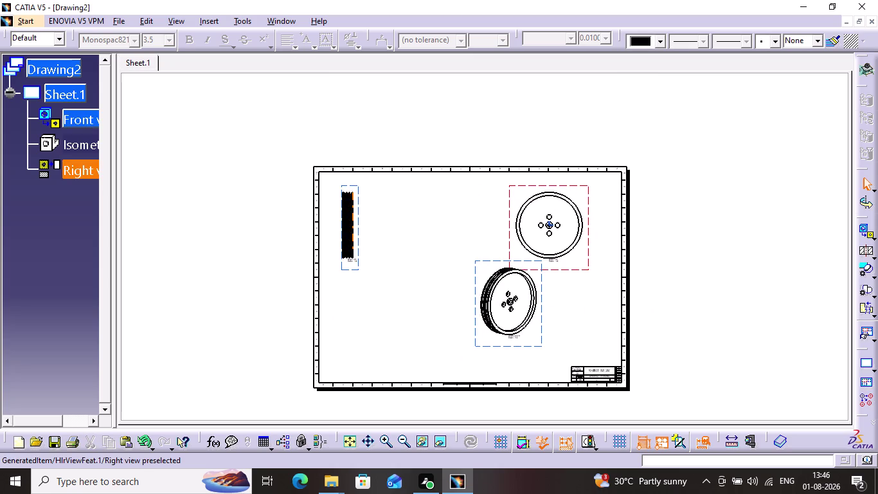
Delete the right view from the specification tree.
double_click(357, 217)
double_click(359, 211)
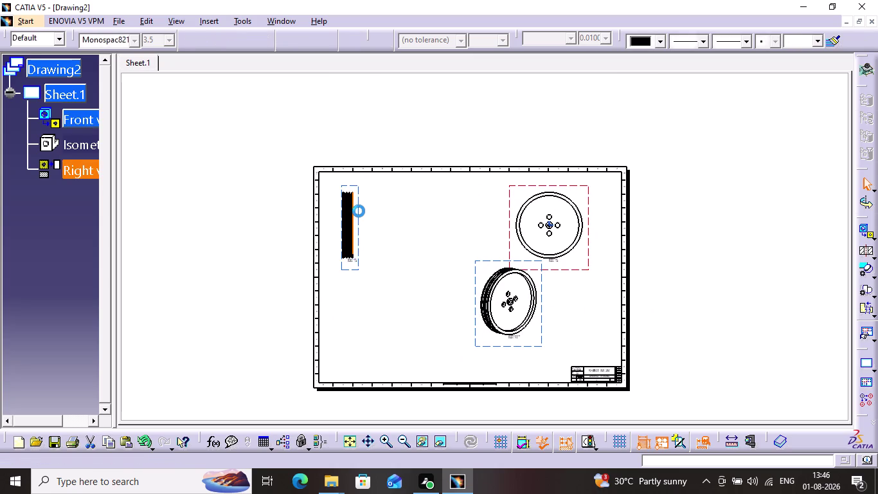
right_click(358, 211)
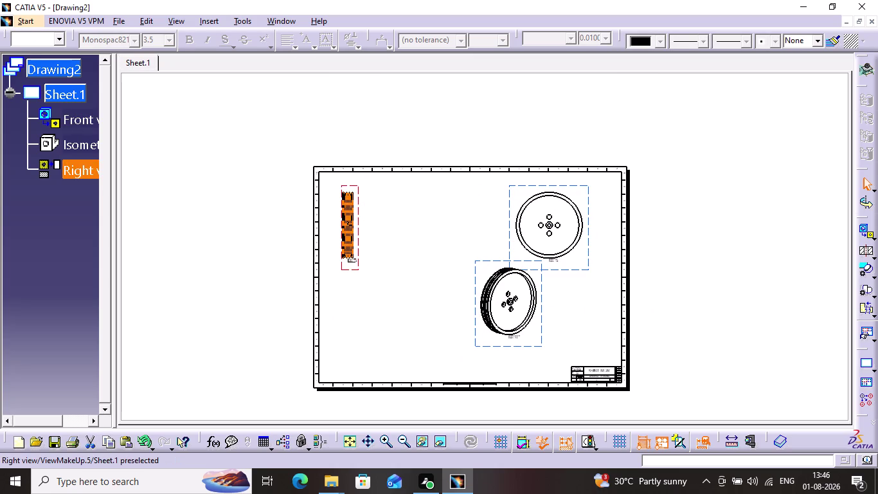
right_click(78, 168)
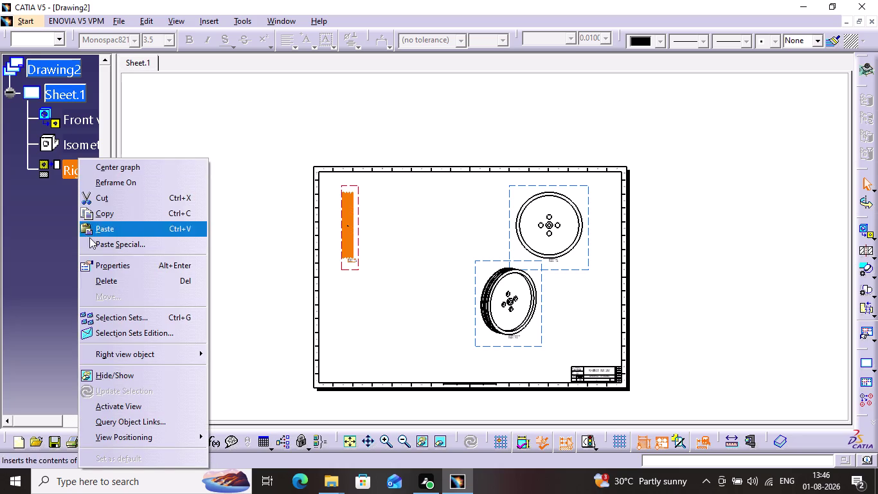
click(98, 287)
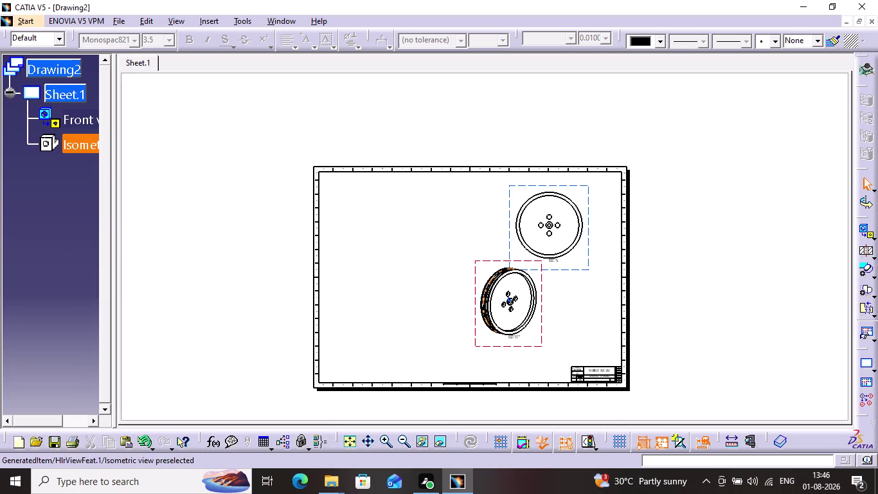
Drag the isometric view lower on the sheet.
drag(483, 266, 481, 297)
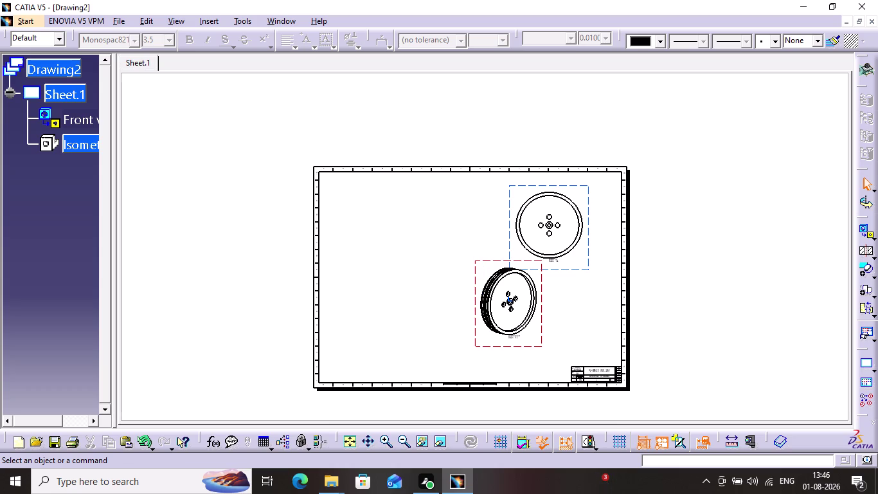
drag(476, 262, 492, 310)
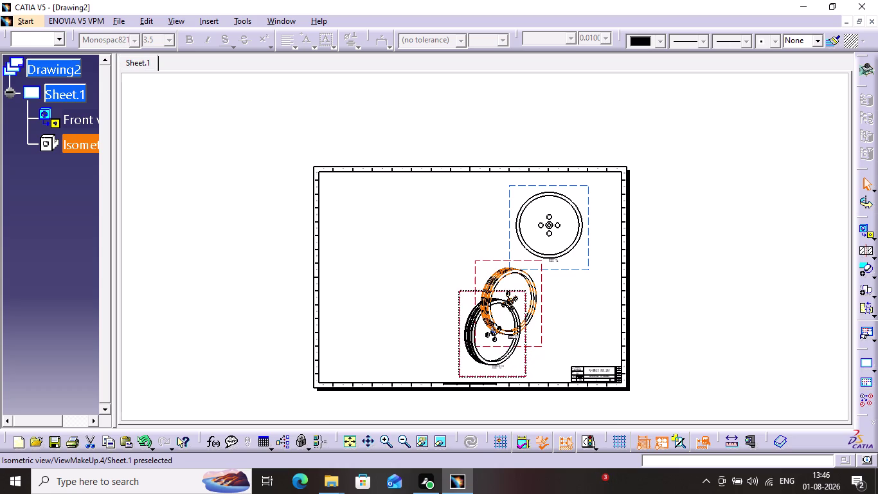
drag(492, 310, 492, 311)
click(426, 265)
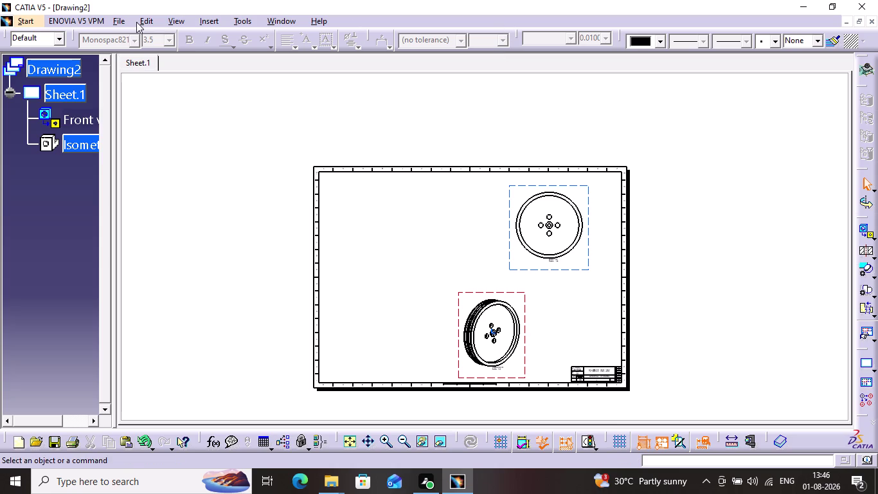
Add a Ø36 diameter dimension to the right bolt hole.
click(157, 24)
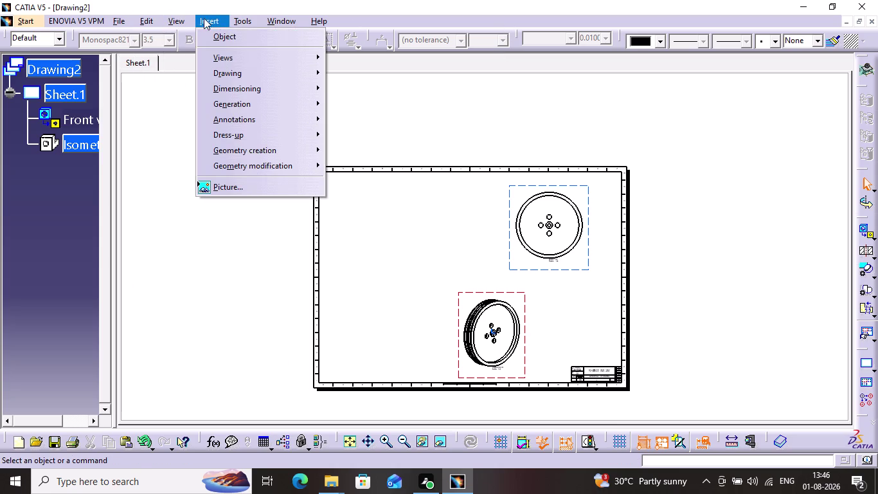
click(233, 85)
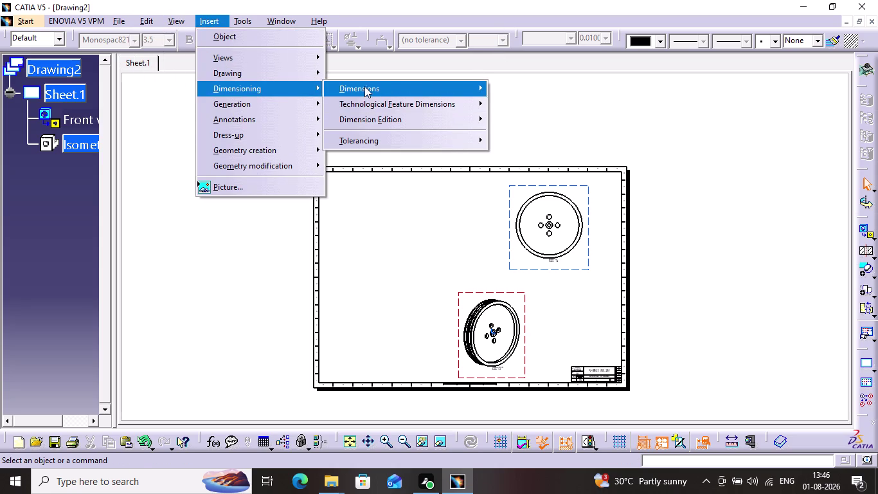
click(365, 86)
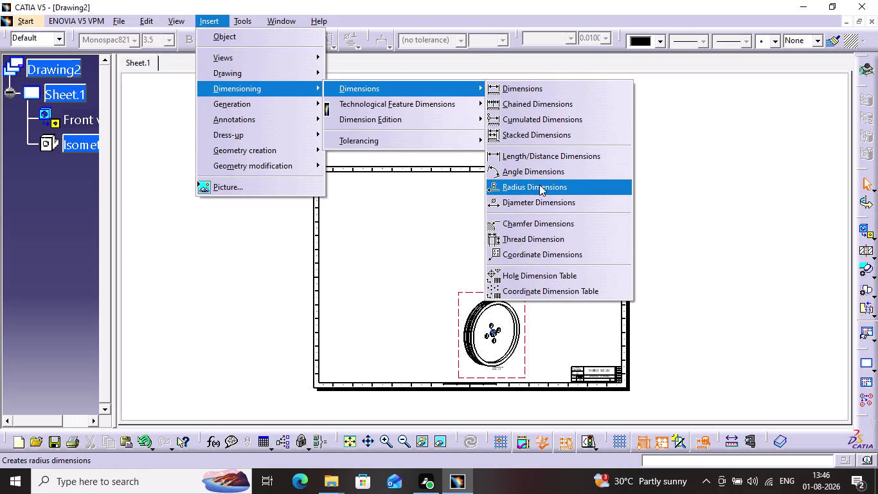
click(537, 203)
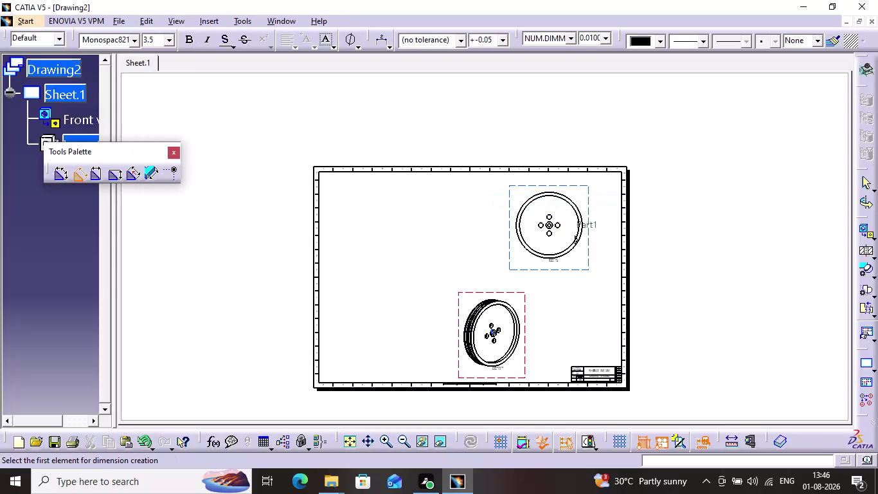
click(556, 226)
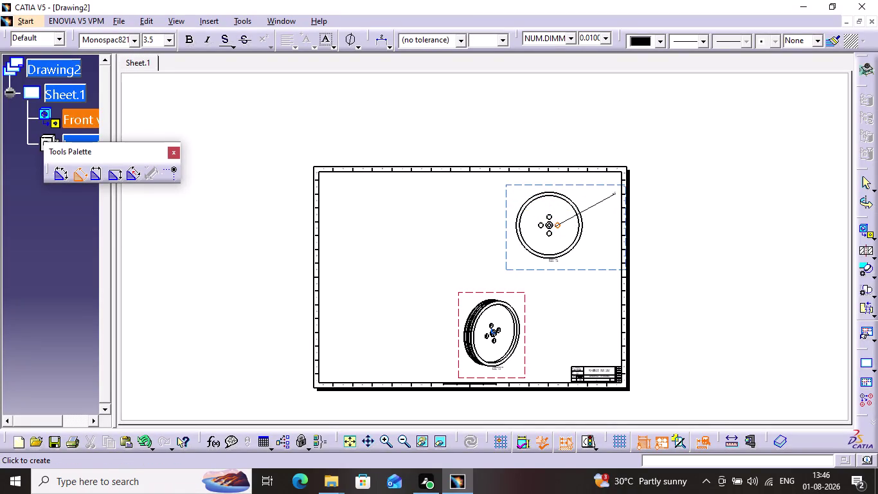
click(593, 204)
click(676, 189)
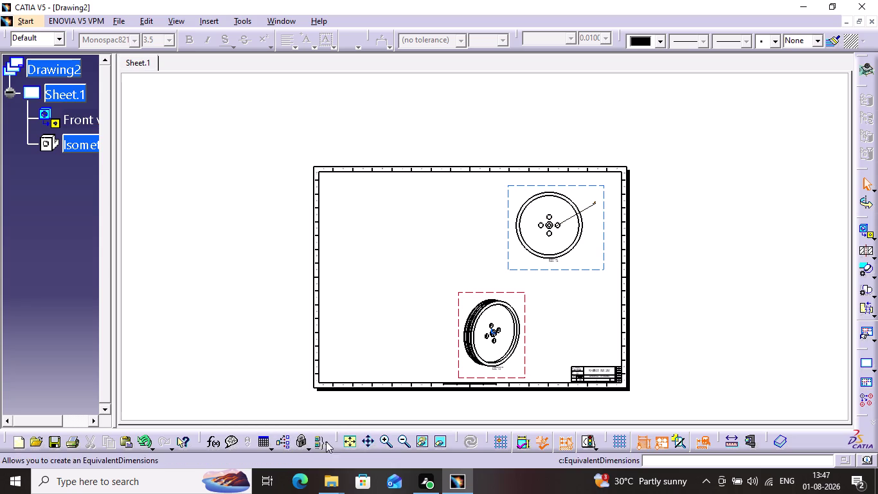
Zoom in and pan so the pulley front view is centred.
click(384, 437)
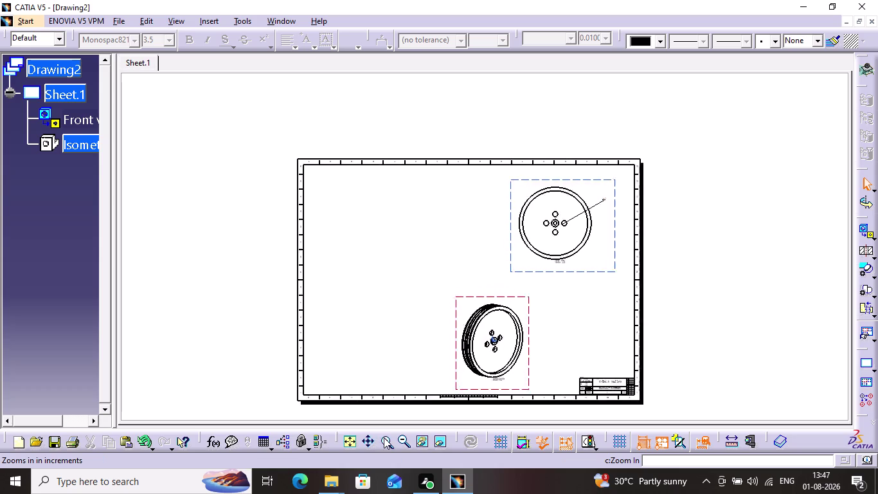
triple_click(383, 437)
triple_click(384, 437)
triple_click(384, 437)
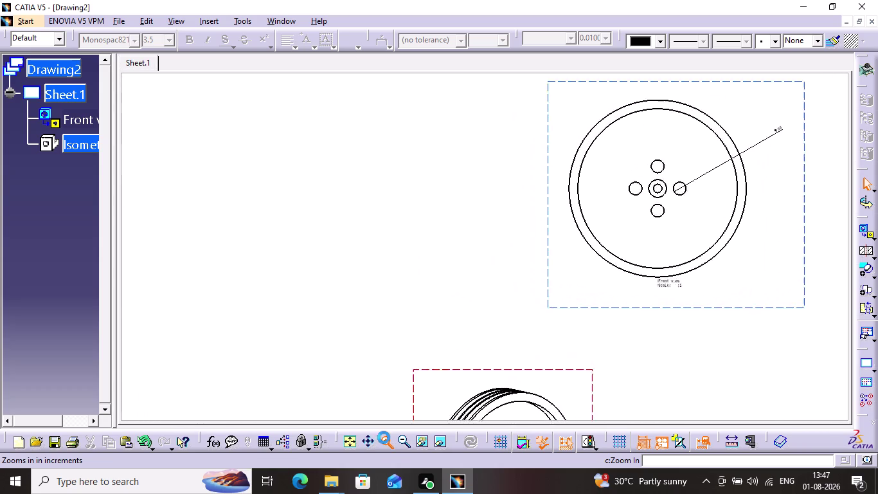
click(383, 437)
click(384, 437)
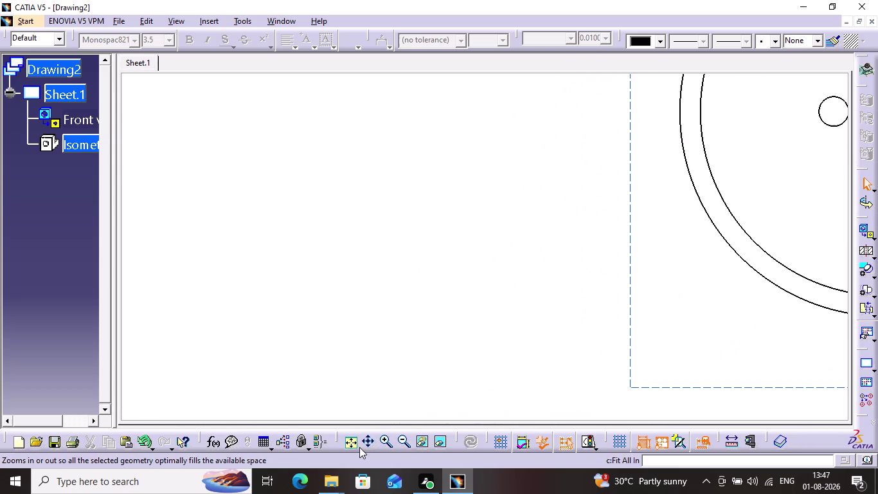
click(367, 437)
drag(513, 120, 169, 262)
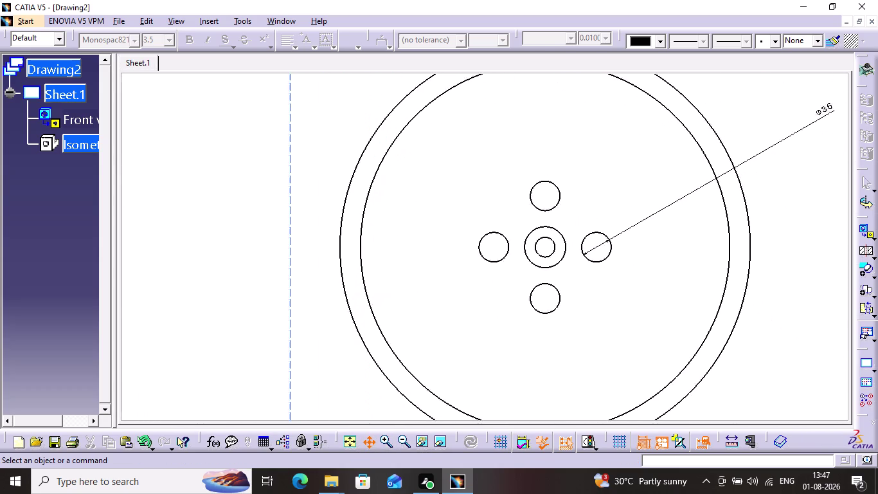
drag(169, 262, 143, 316)
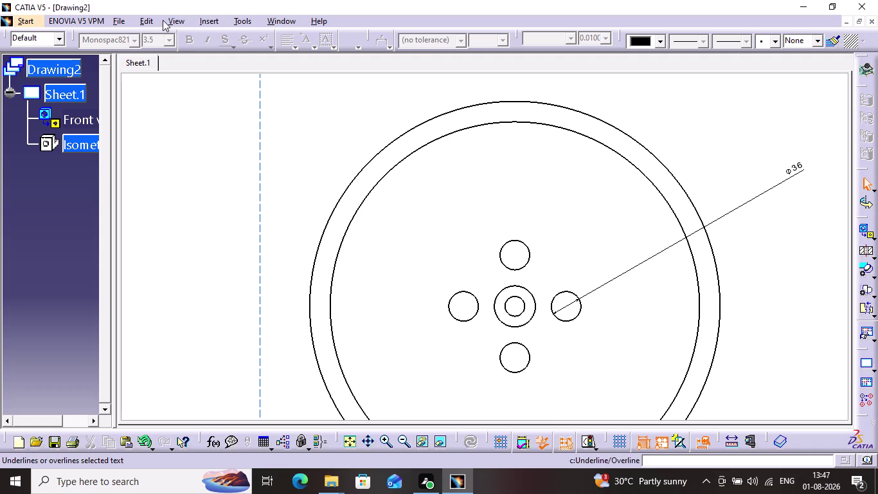
Add a Ø50 diameter dimension to the hub's outer circle.
click(211, 22)
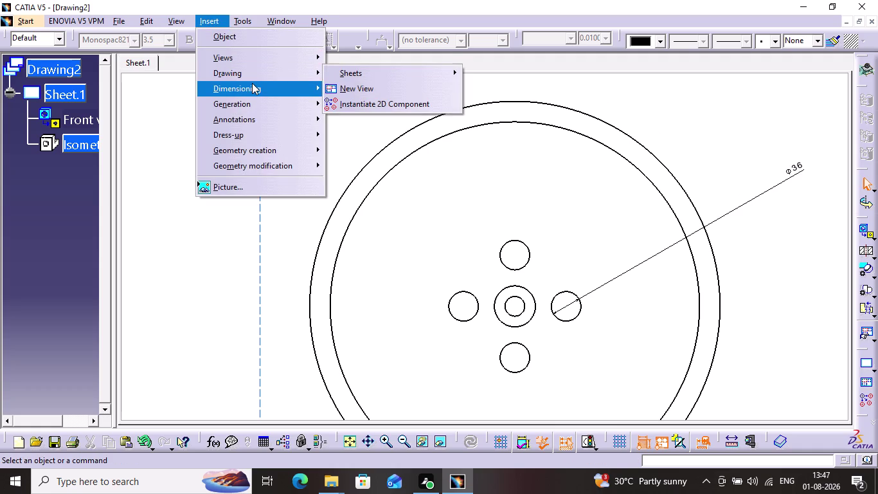
click(252, 83)
click(344, 87)
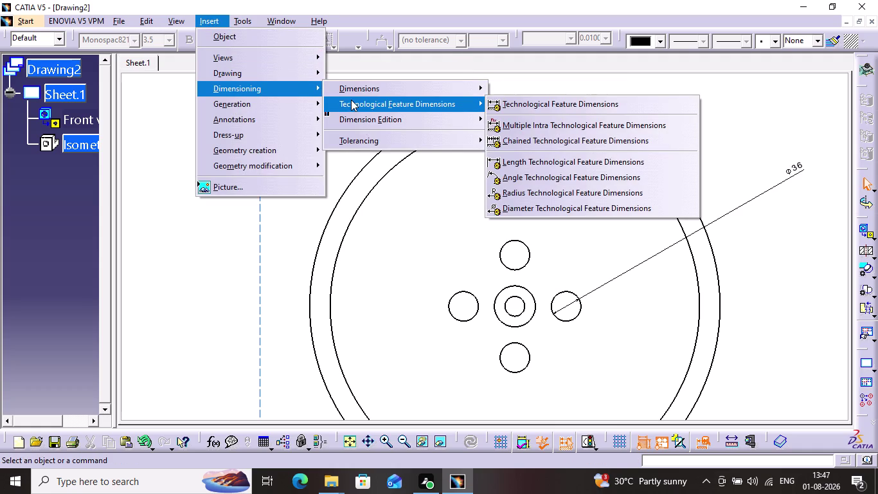
click(415, 81)
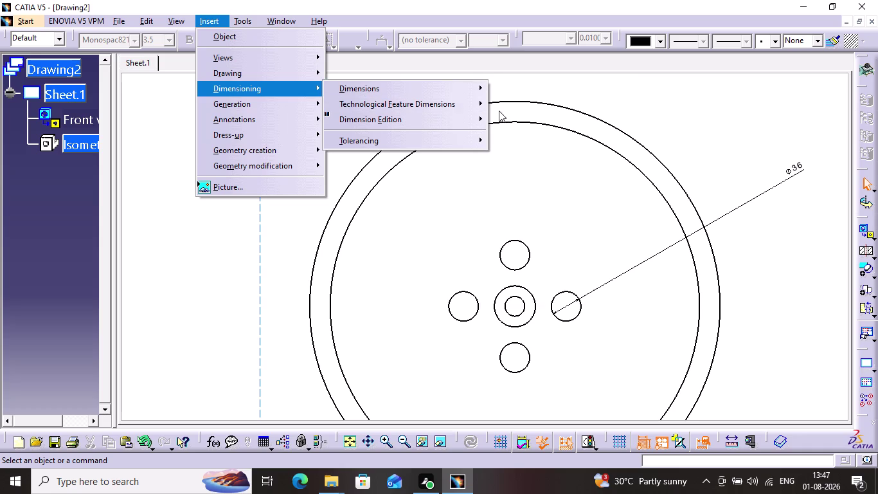
click(429, 85)
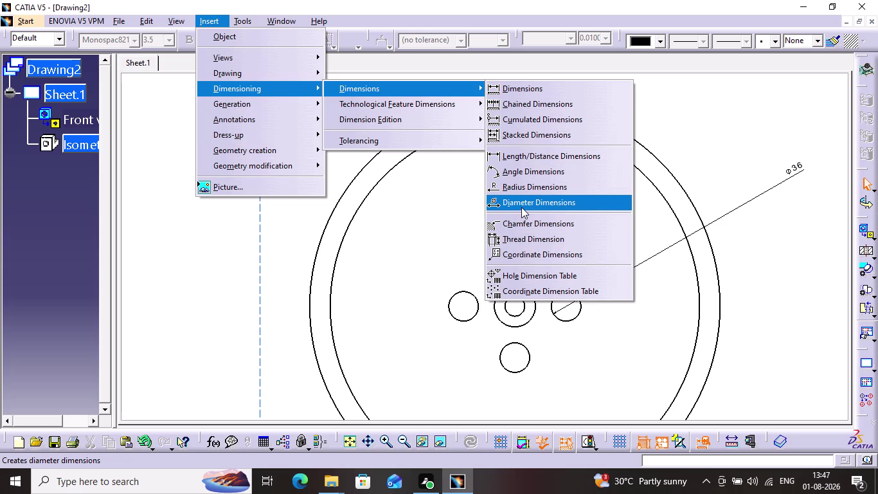
click(521, 207)
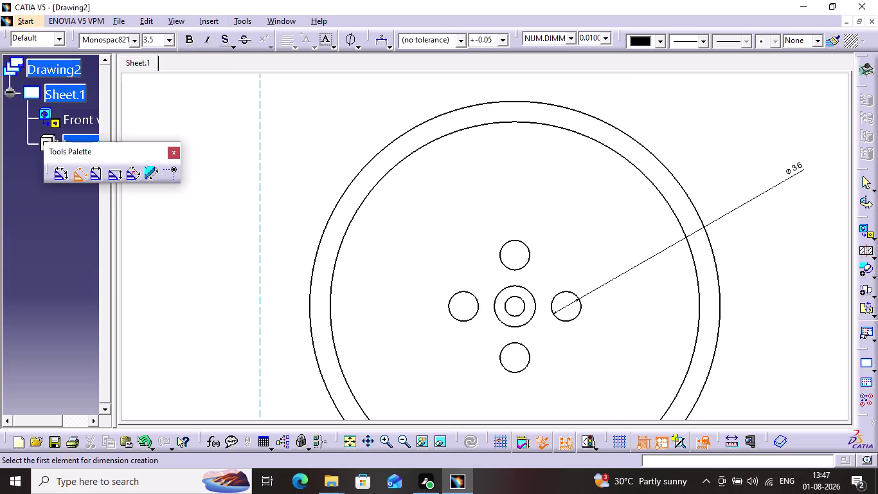
click(528, 295)
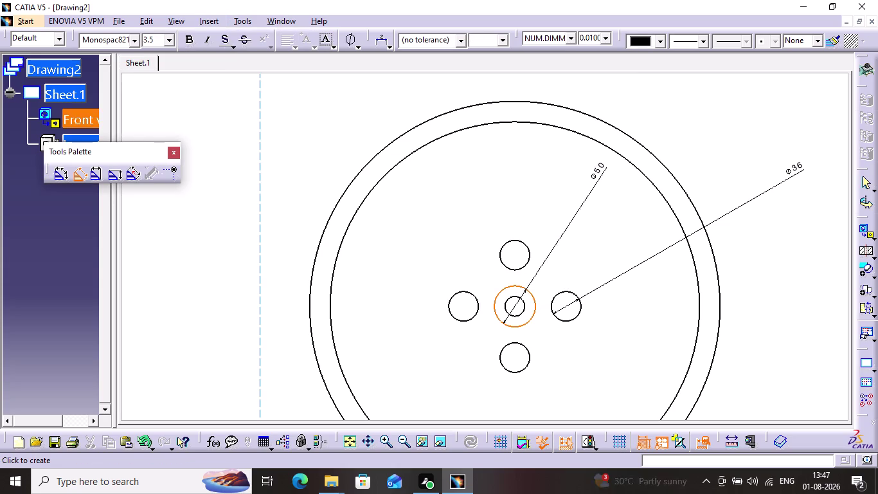
click(696, 115)
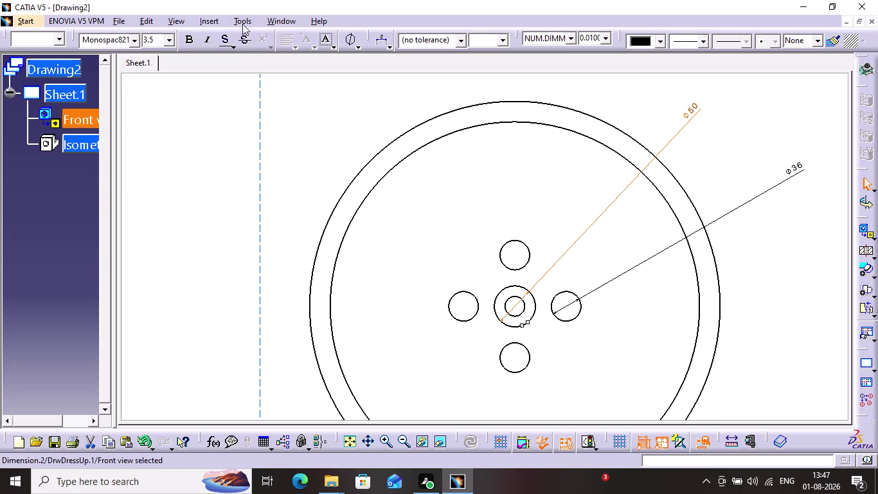
Begin a further diameter dimension from Insert > Dimensioning.
click(208, 23)
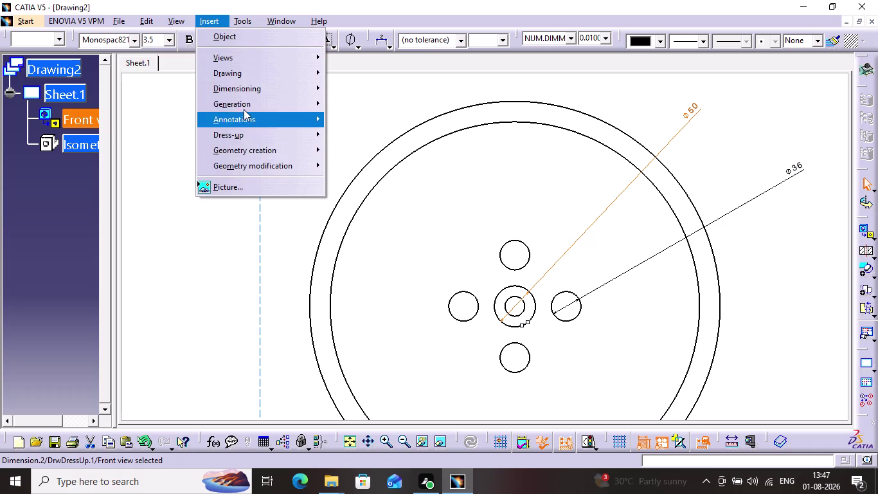
click(251, 68)
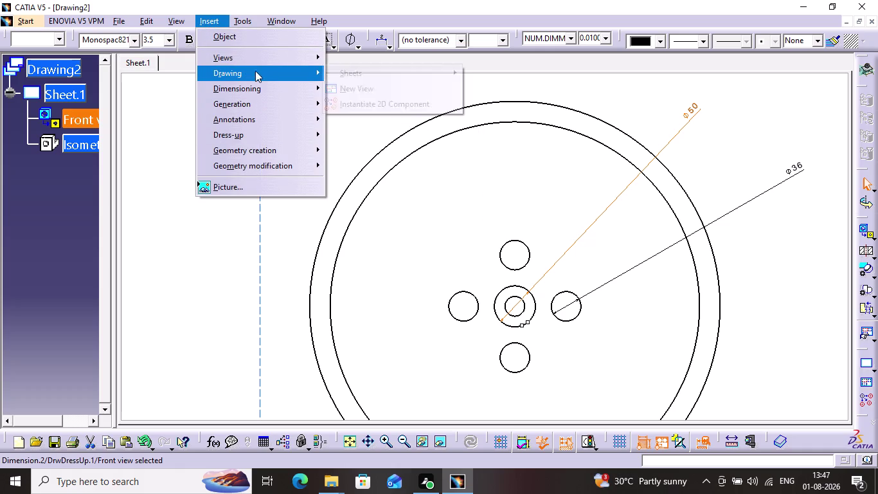
click(301, 93)
click(376, 96)
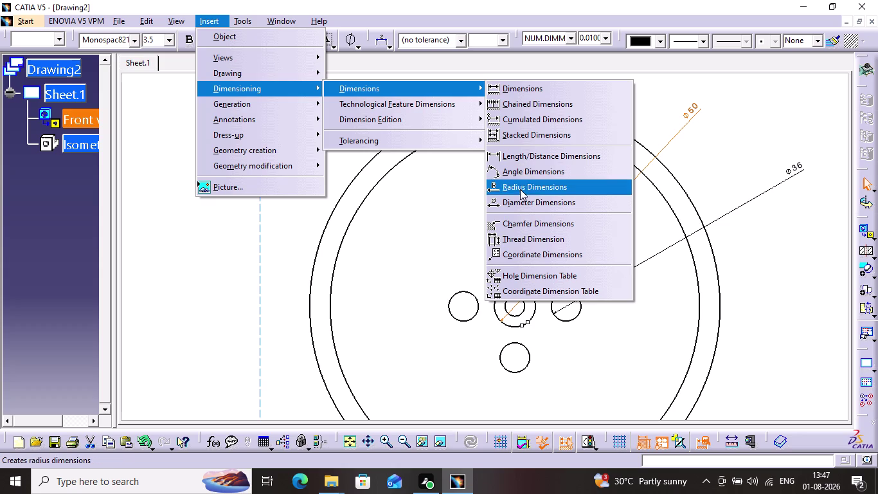
click(521, 203)
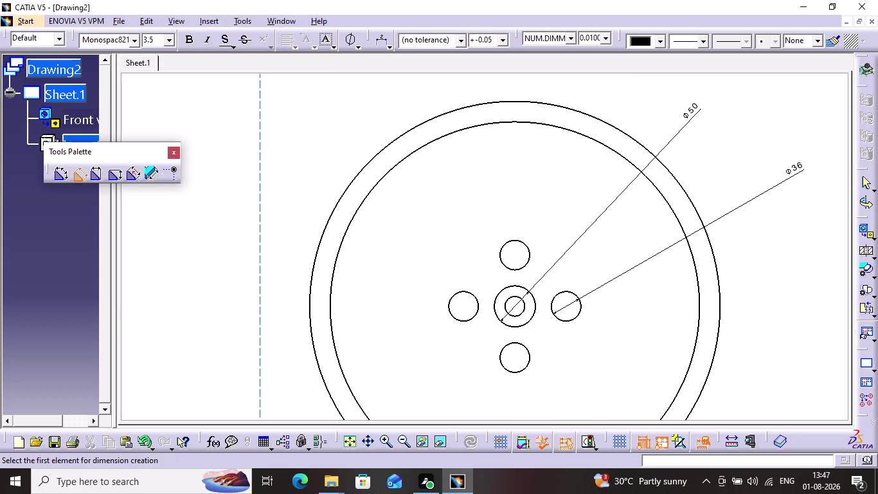
Dimension the centre hole as Ø24 and the inner rim circle as Ø450.
click(525, 306)
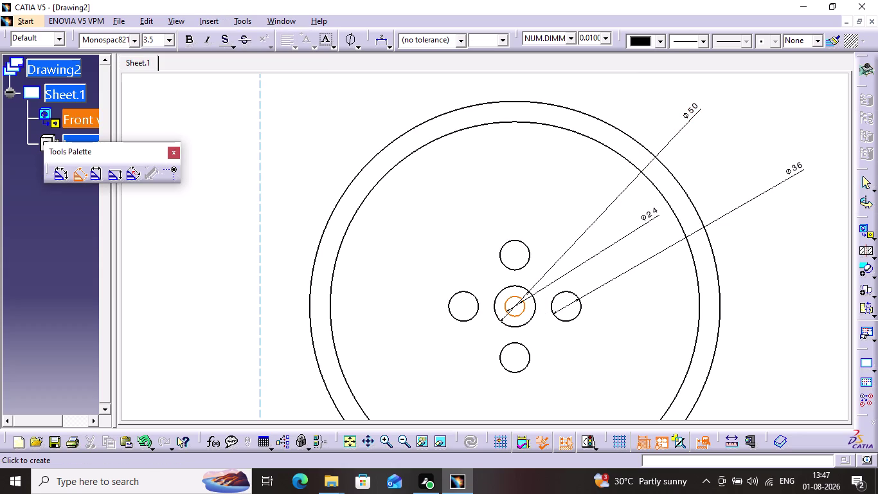
click(643, 225)
click(711, 153)
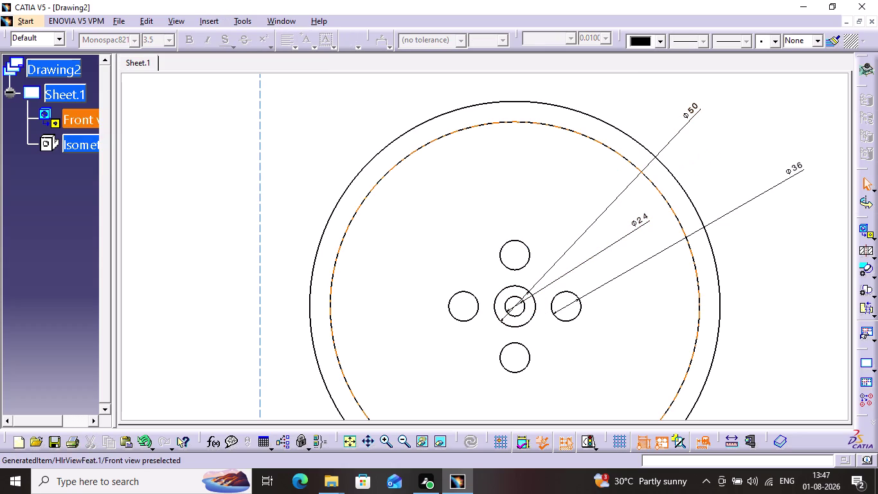
click(222, 21)
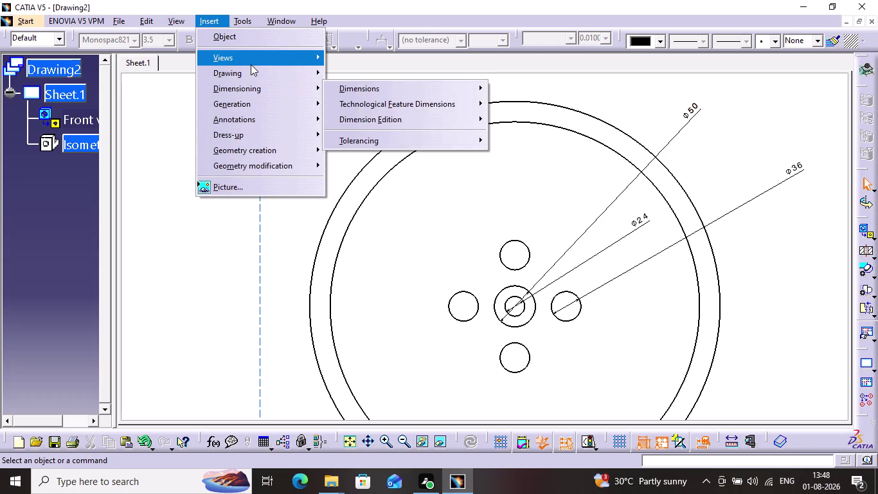
click(255, 85)
click(347, 83)
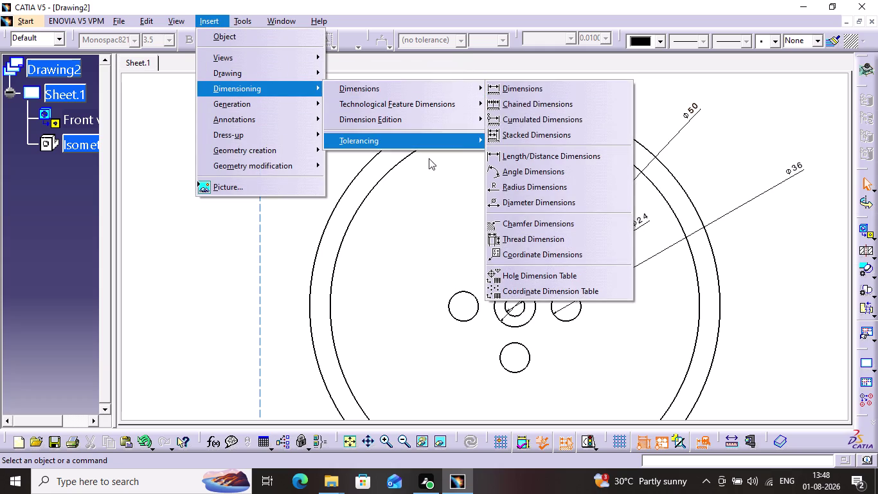
click(528, 199)
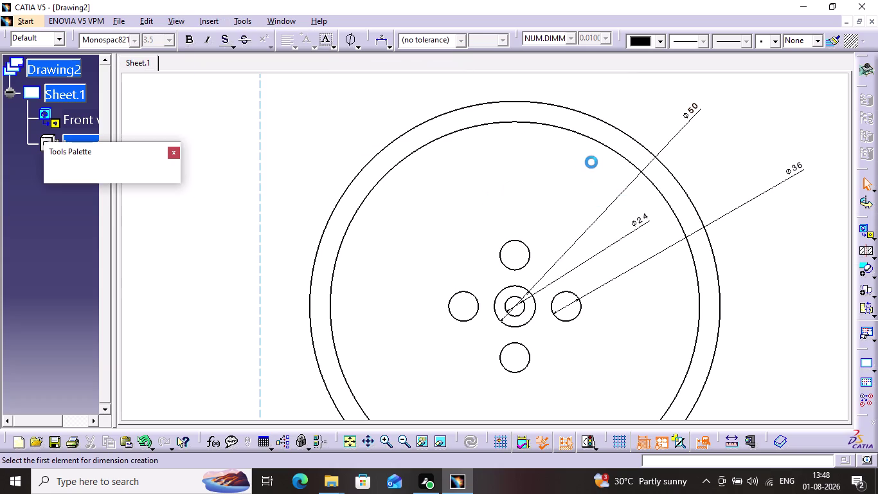
click(594, 141)
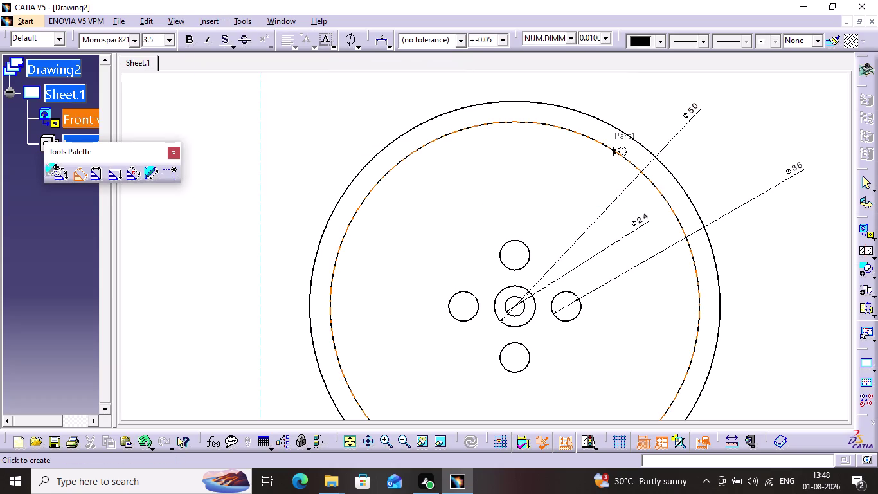
click(661, 107)
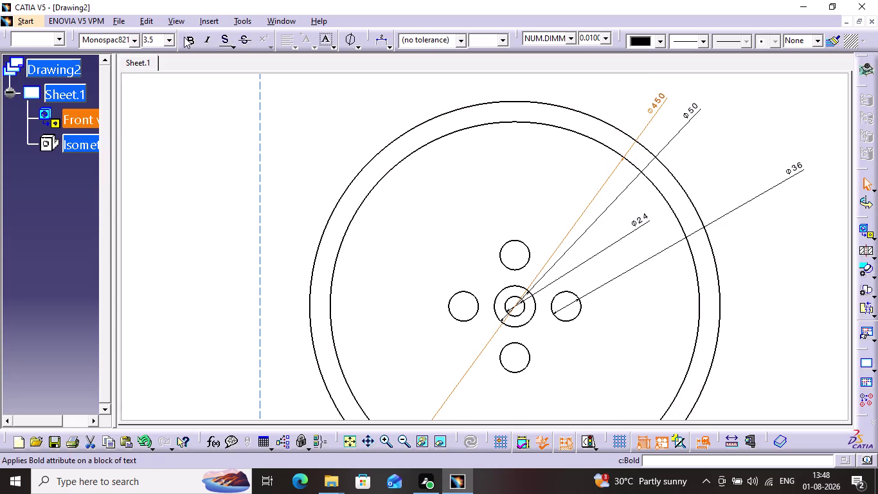
Add a Ø500 diameter dimension to the pulley's outer rim.
click(221, 20)
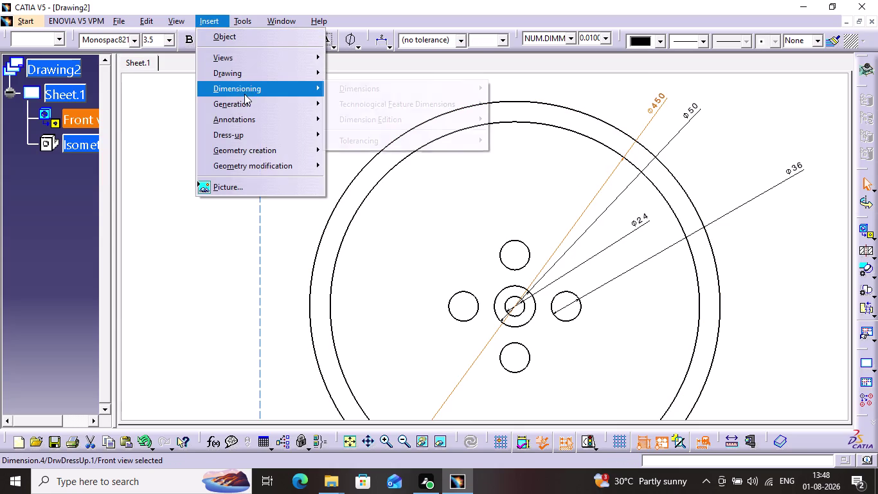
click(244, 94)
click(390, 77)
click(199, 20)
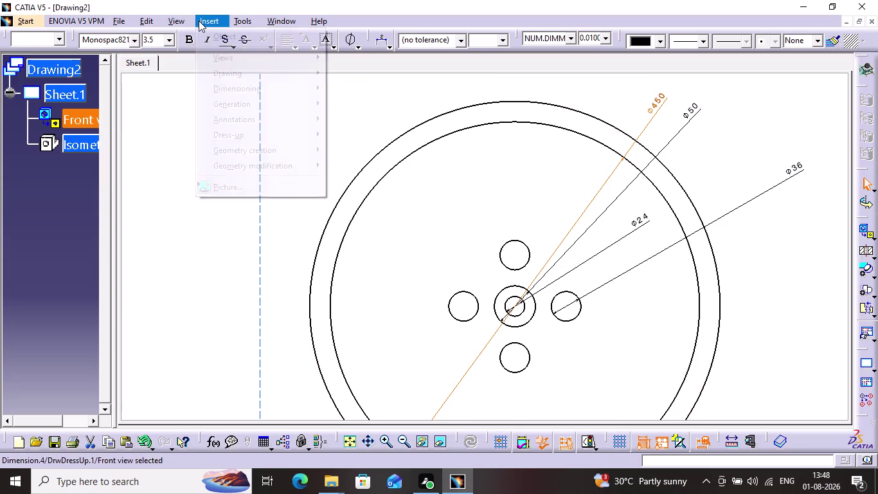
click(240, 87)
click(344, 91)
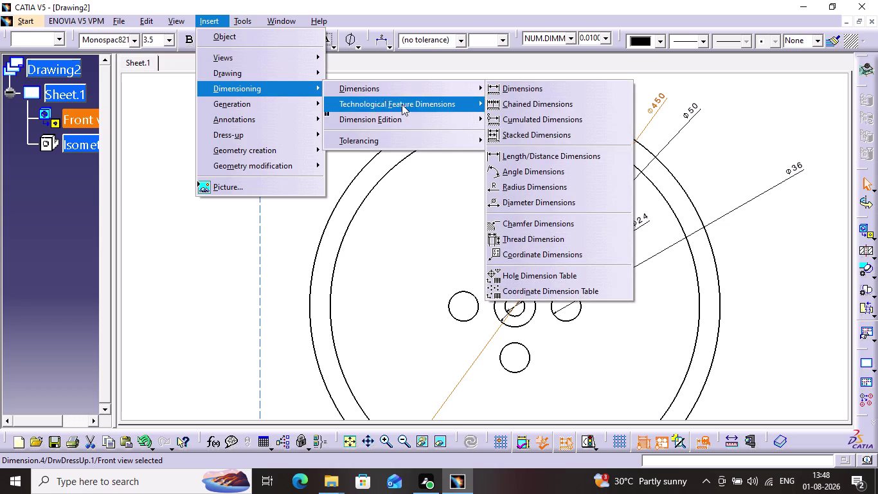
click(545, 195)
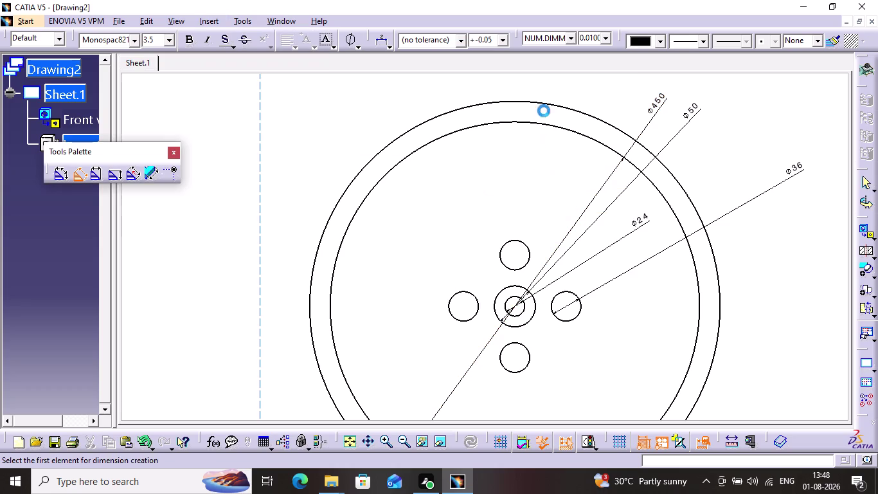
click(545, 102)
click(593, 94)
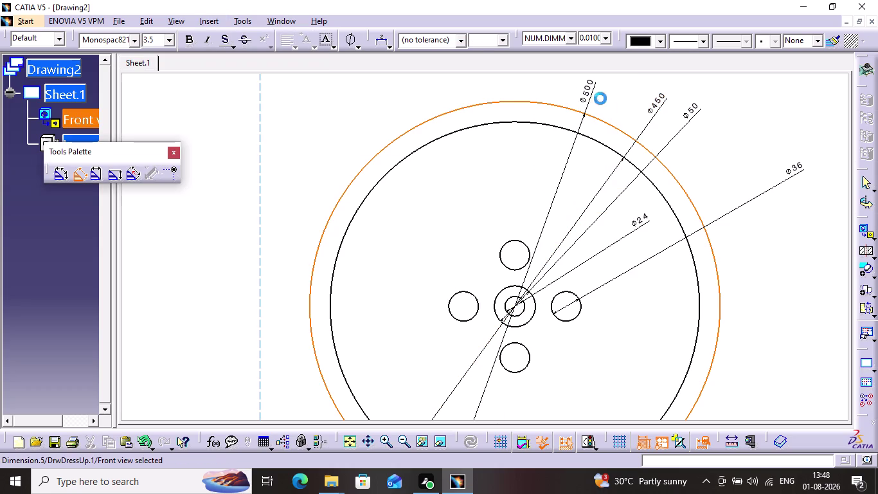
click(703, 134)
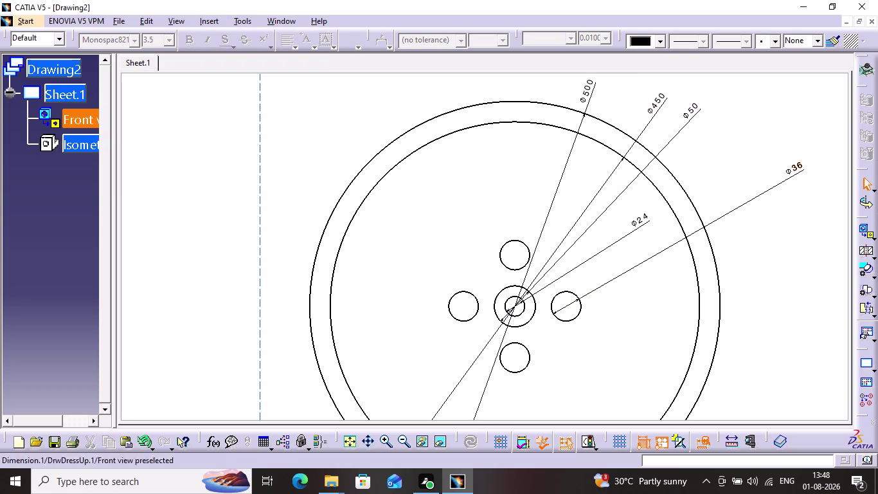
middle_drag(530, 325, 505, 213)
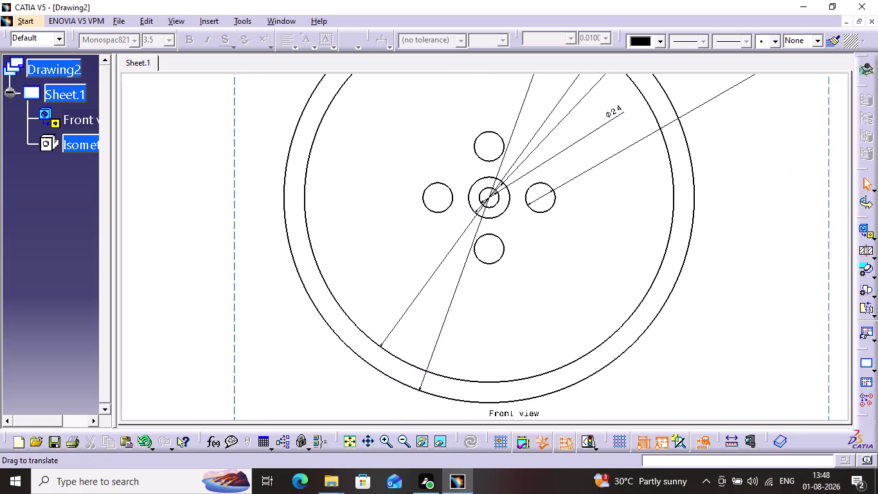
Zoom out to show the full sheet with both pulley views, then open Save As.
middle_drag(504, 213, 511, 237)
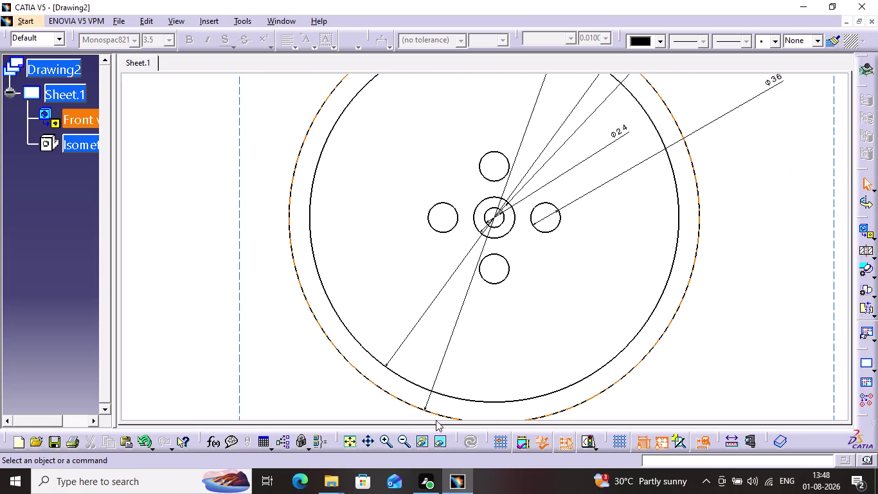
triple_click(403, 439)
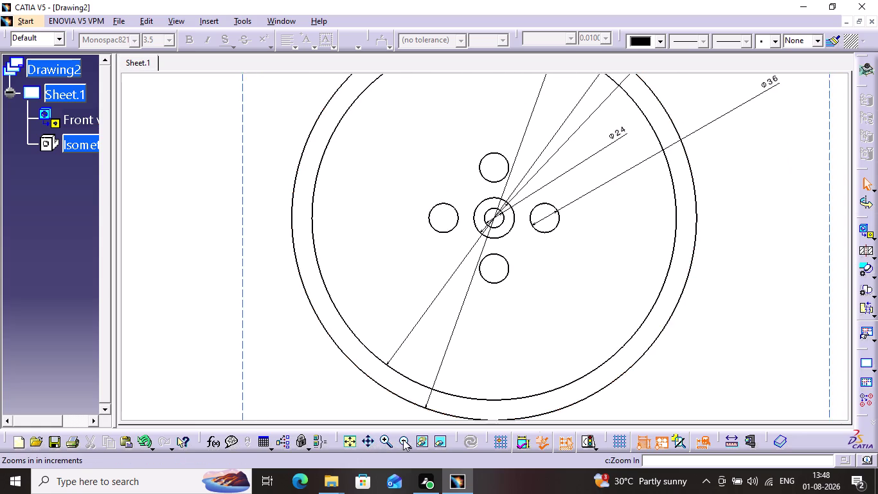
click(403, 439)
click(403, 439)
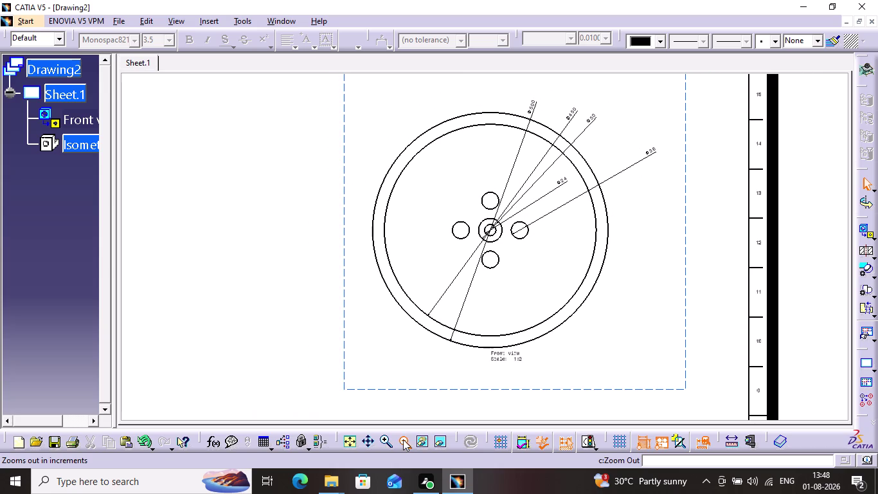
double_click(403, 439)
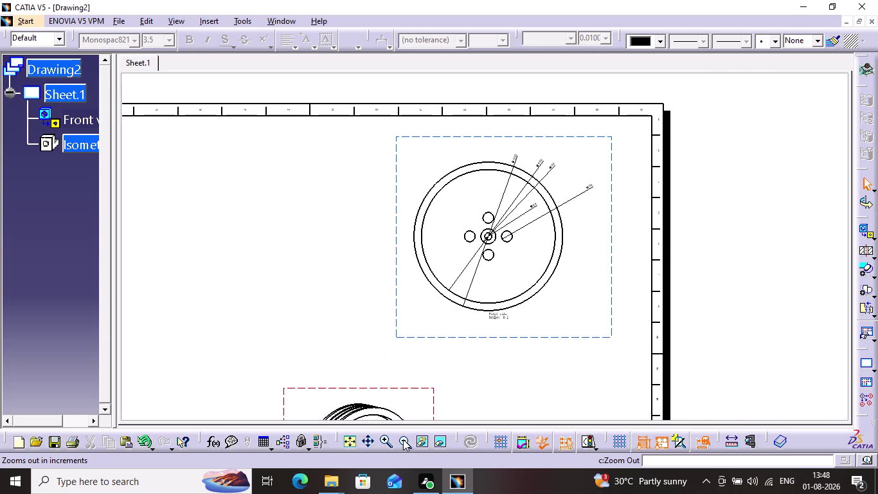
triple_click(403, 439)
click(403, 439)
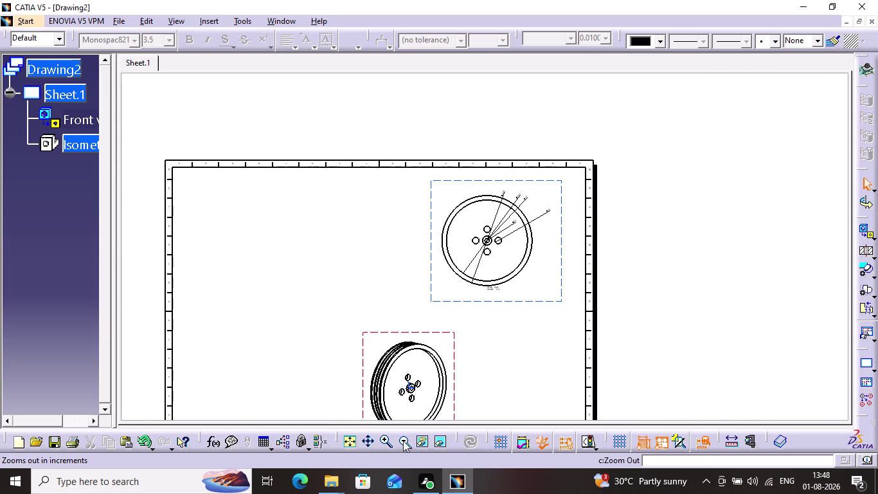
key(ctrl+s)
key(ctrl+s)
Save the drawing as the CATDrawing 'v-belt pulley drafting'.
key(ctrl+s)
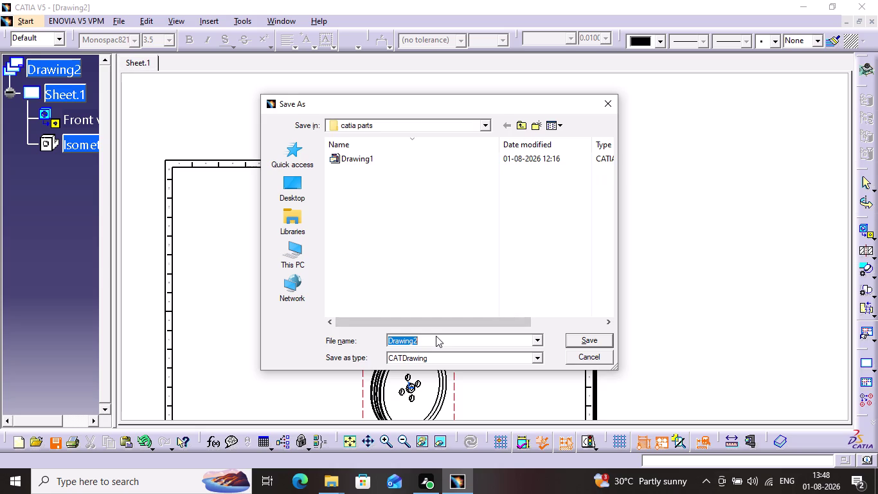
key(BackSpace)
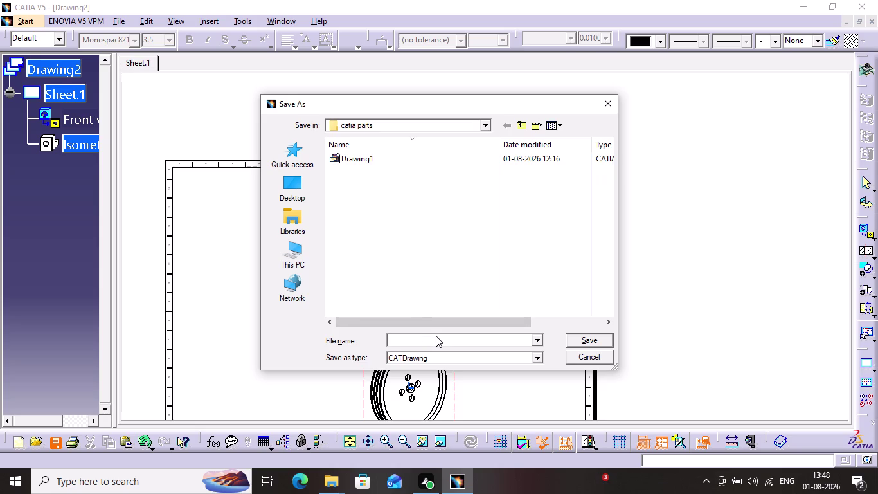
key(v)
key(e)
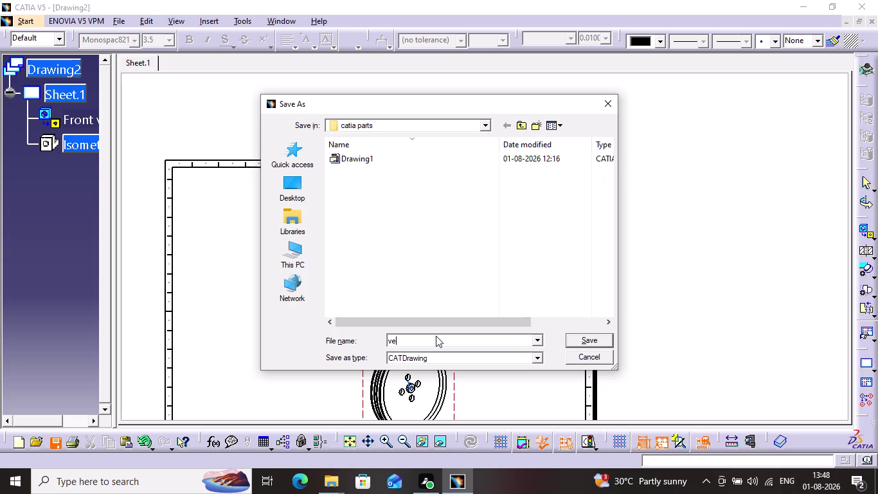
key(minus)
key(BackSpace)
key(BackSpace)
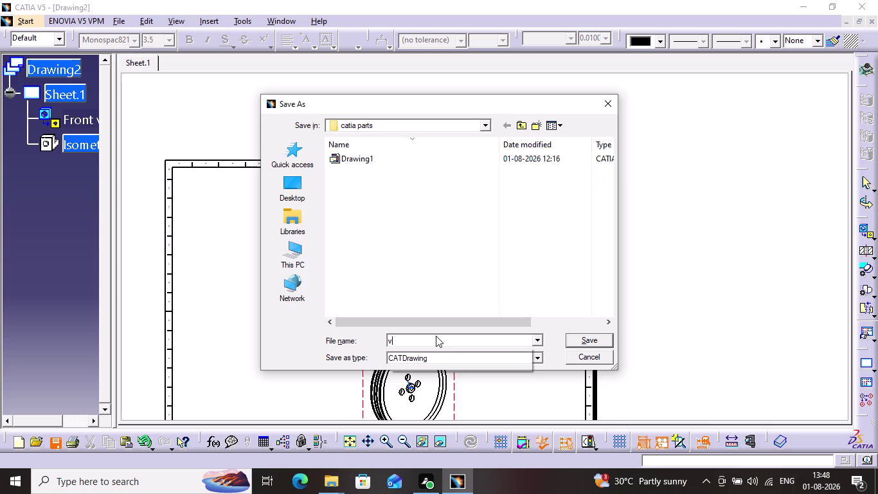
key(0)
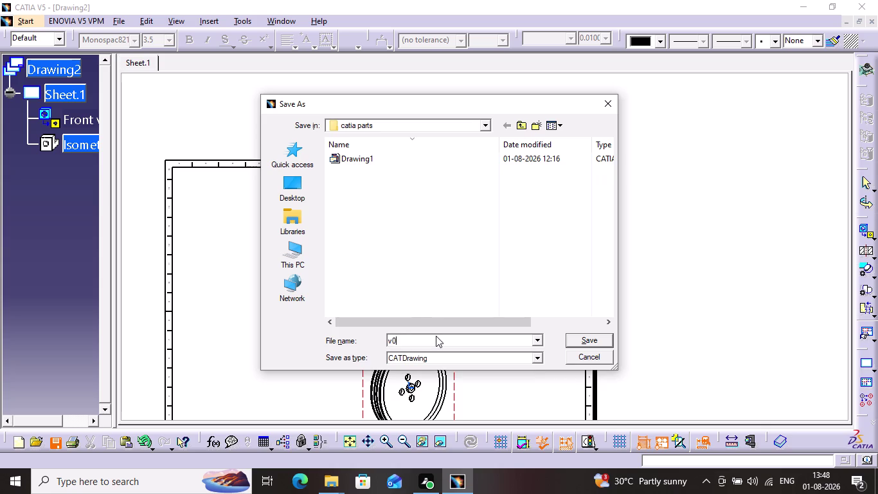
key(BackSpace)
key(minus)
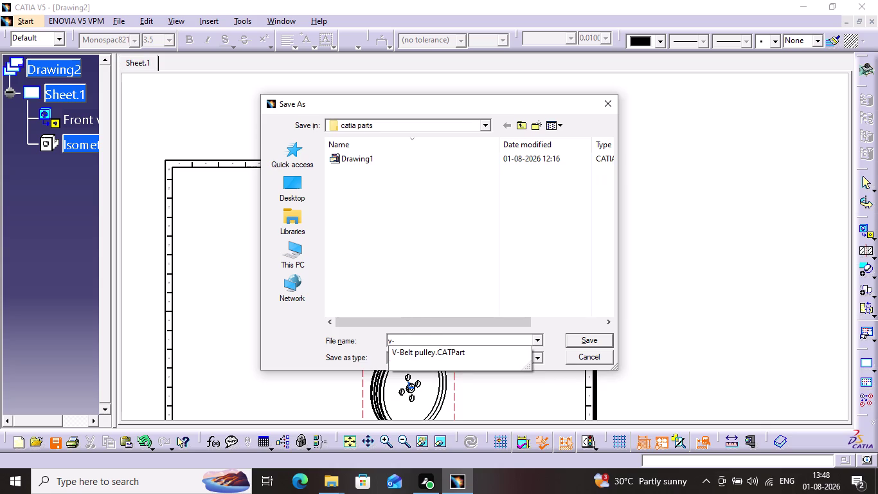
text(belt)
key(space)
text(pull)
text(ey)
key(space)
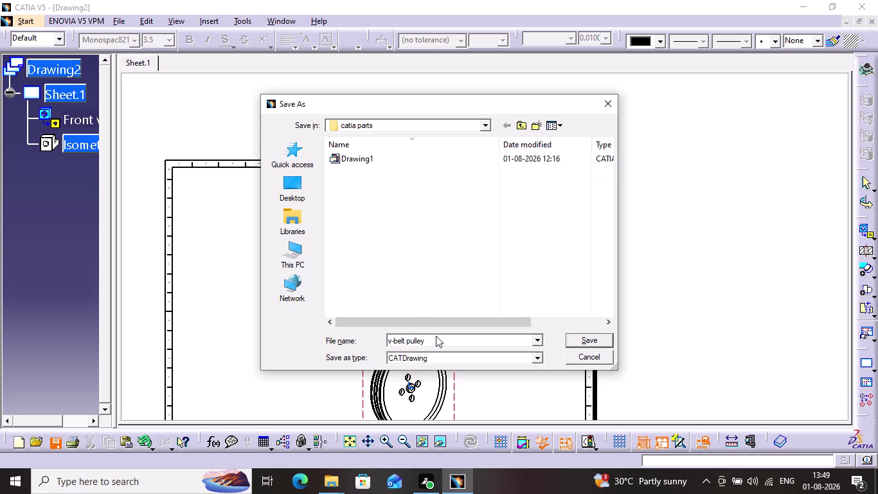
text(dr)
text(afti)
text(ng)
click(579, 342)
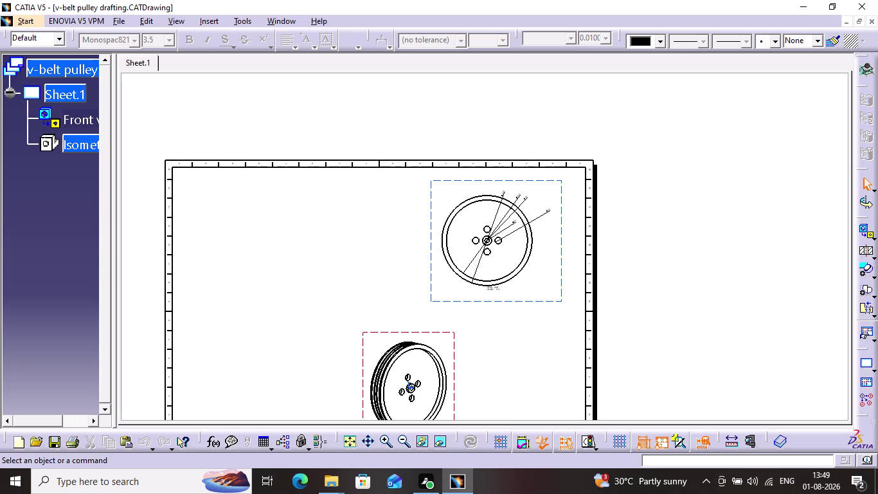
Print the drawing to the Microsoft Print to PDF printer.
key(ctrl+s)
key(ctrl+d)
key(ctrl+s)
key(ctrl+s)
key(ctrl+p)
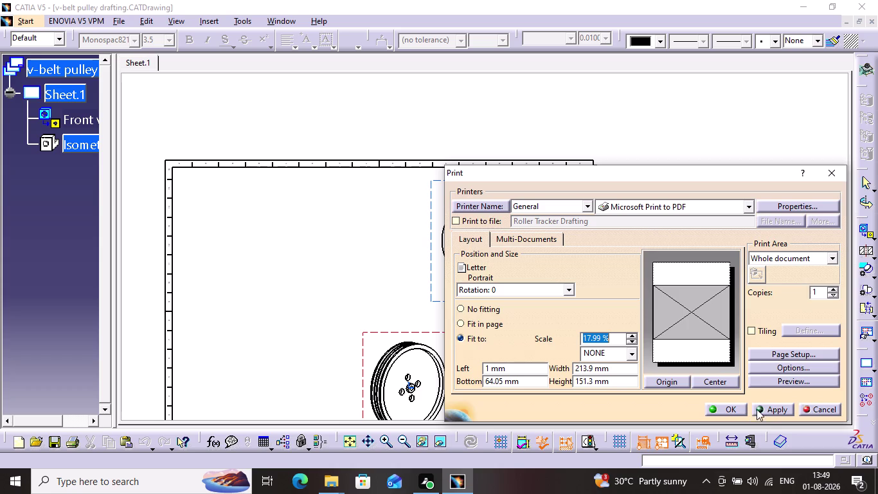
click(728, 409)
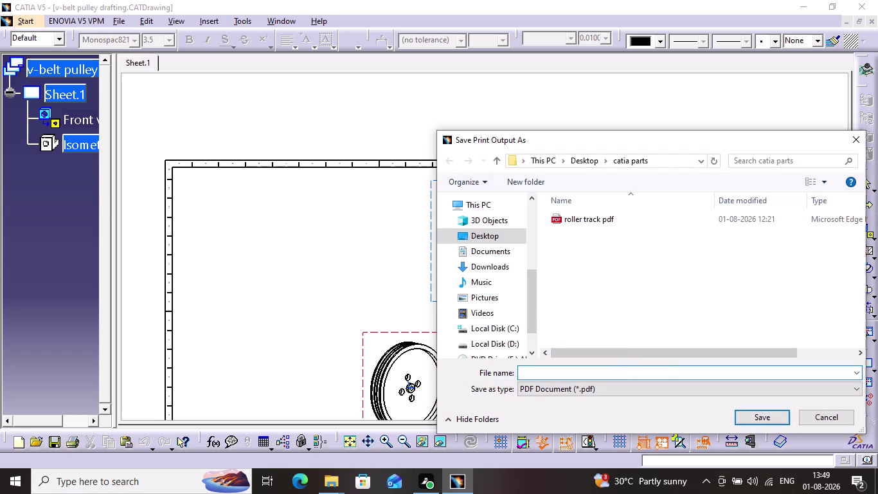
Save the PDF as 'v-belt pulley drafting pdf' in the catia parts folder.
key(v)
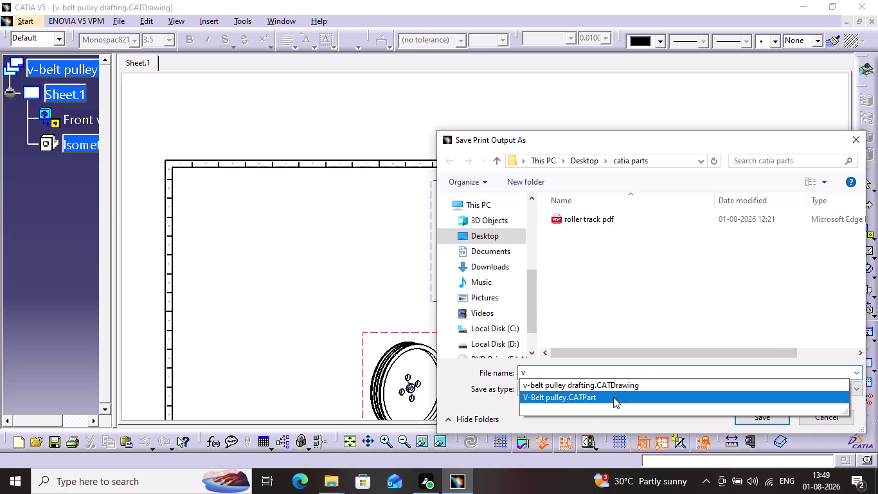
click(616, 387)
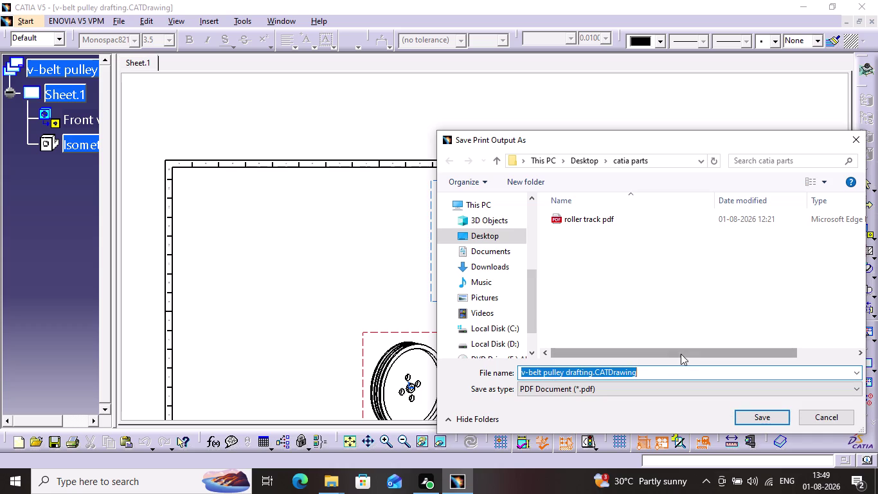
click(653, 373)
key(BackSpace)
key(BackSpace)
key(BackSpace)
key(BackSpace)
key(BackSpace)
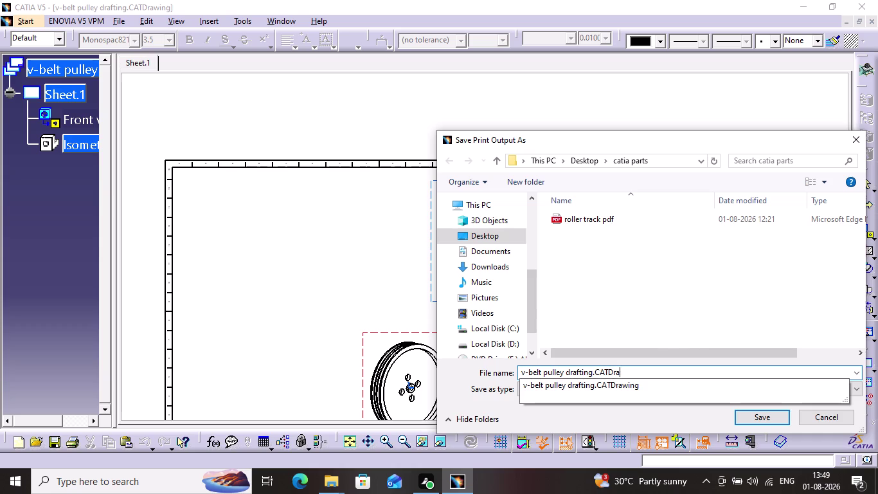
key(BackSpace)
key(BackSpace)
key(BackSpace)
key(BackSpace)
key(BackSpace)
key(BackSpace)
key(space)
text(pd)
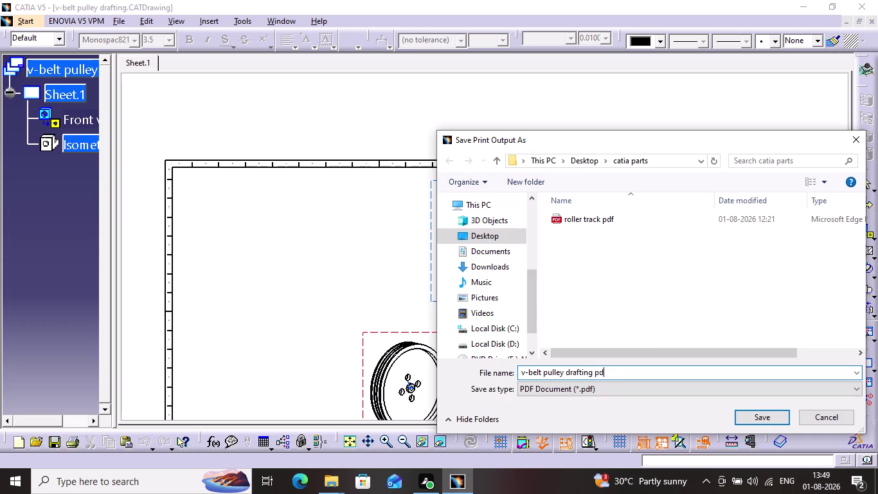
key(f)
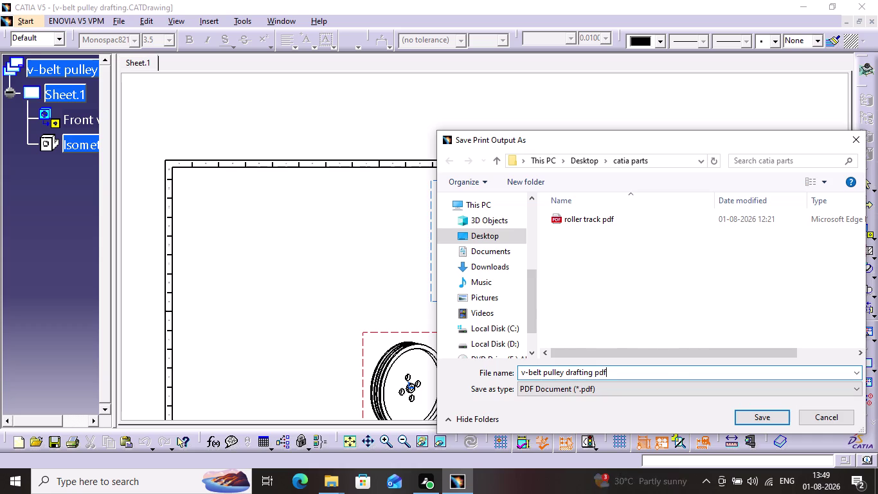
click(777, 416)
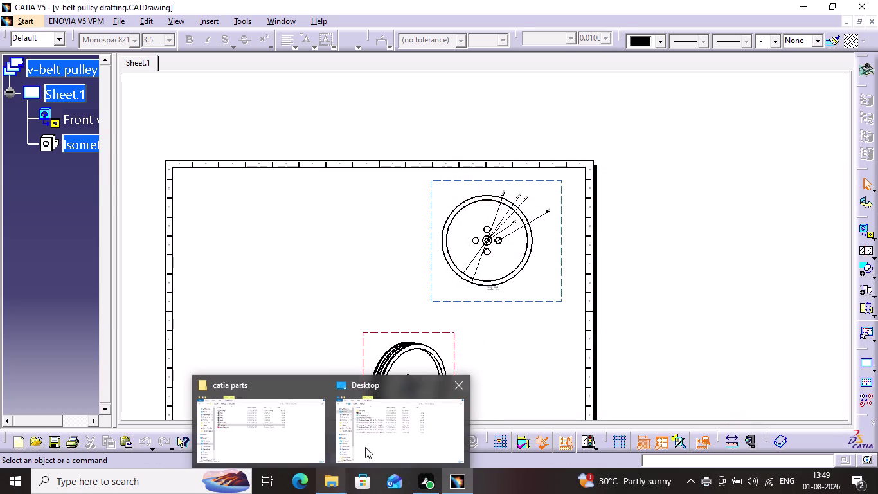
Switch to the File Explorer window showing the catia parts folder.
click(329, 484)
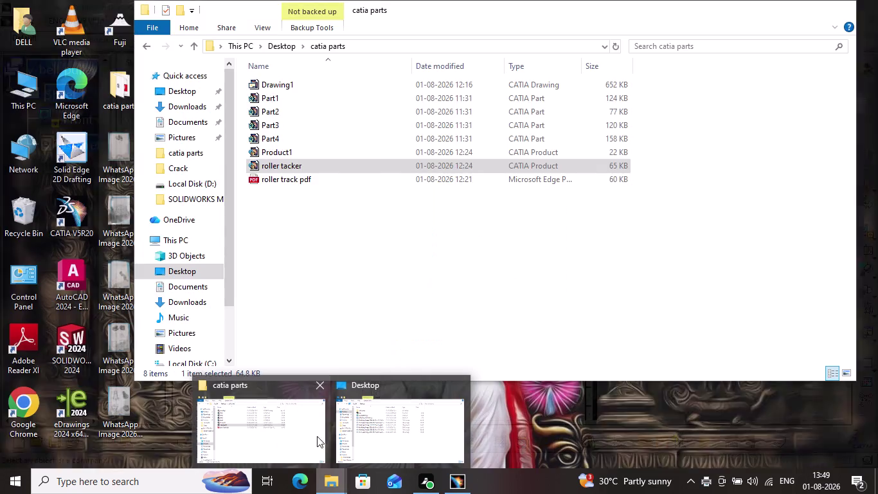
click(296, 425)
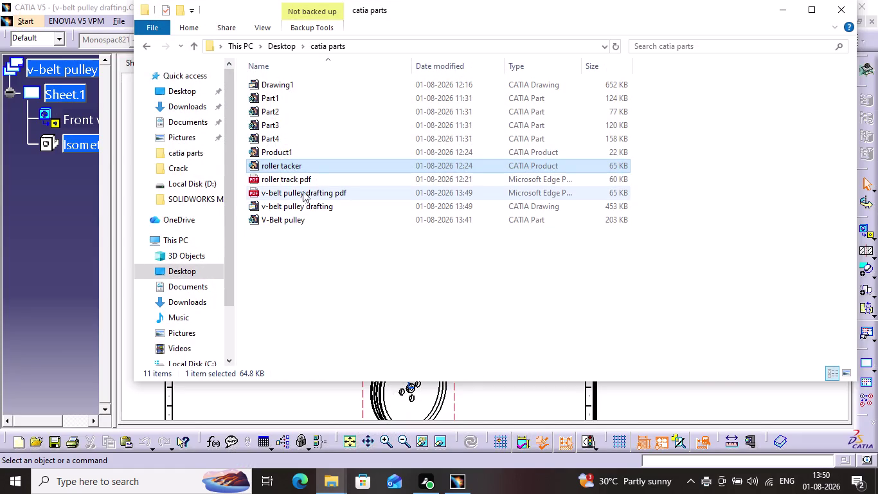